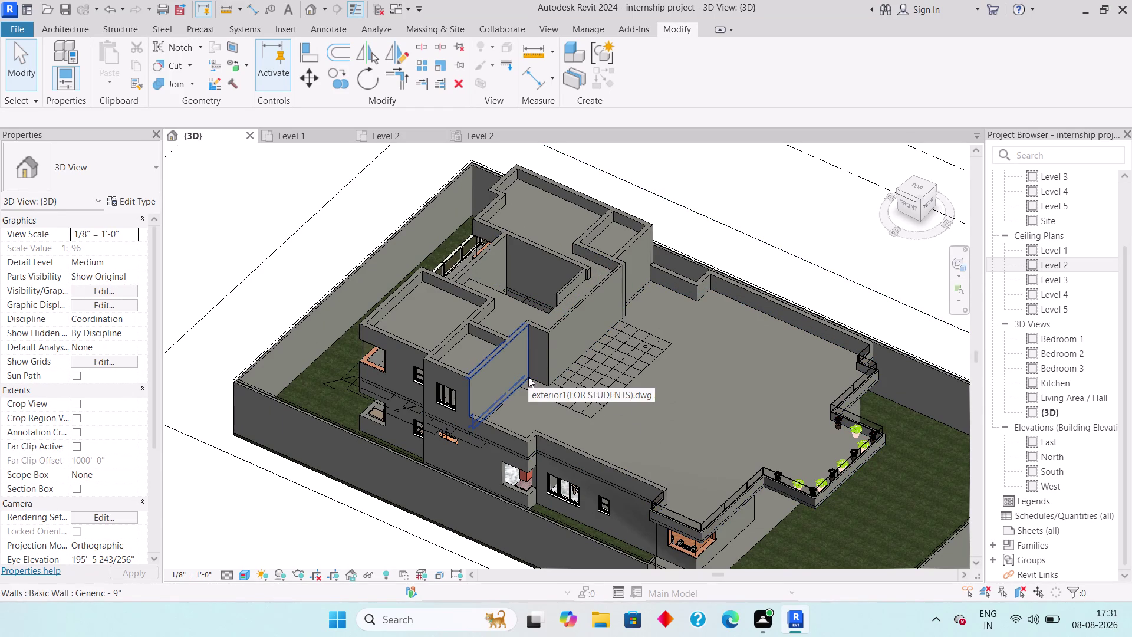
Switch from the 3D view to the Level 2 floor plan and frame the plan.
click(387, 138)
scroll(down, 3)
middle_drag(554, 379, 533, 349)
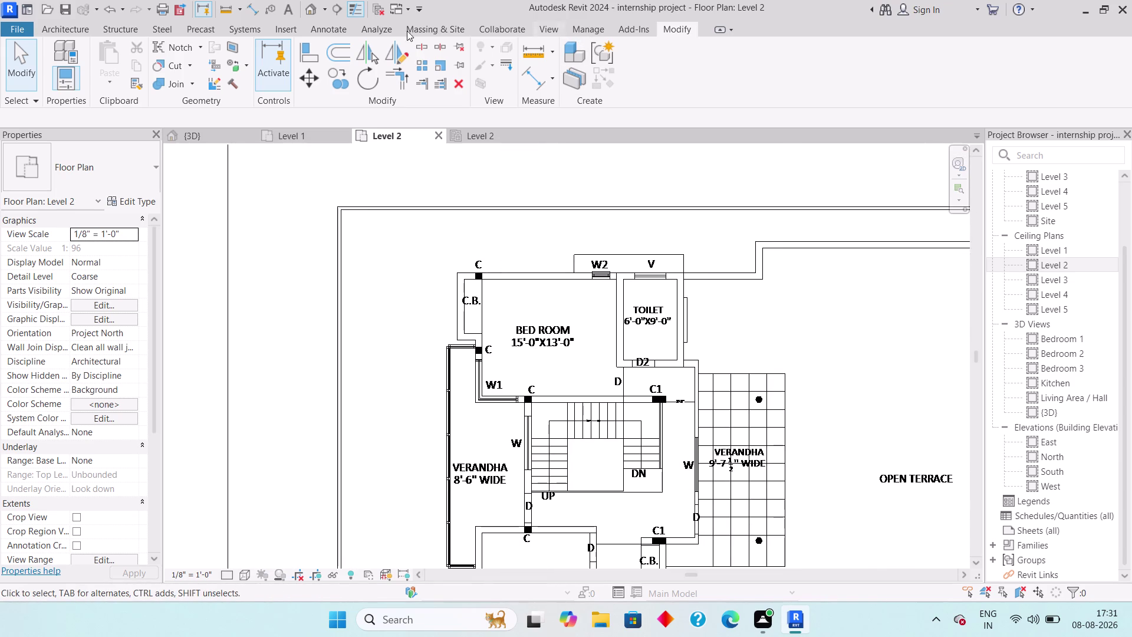
click(54, 26)
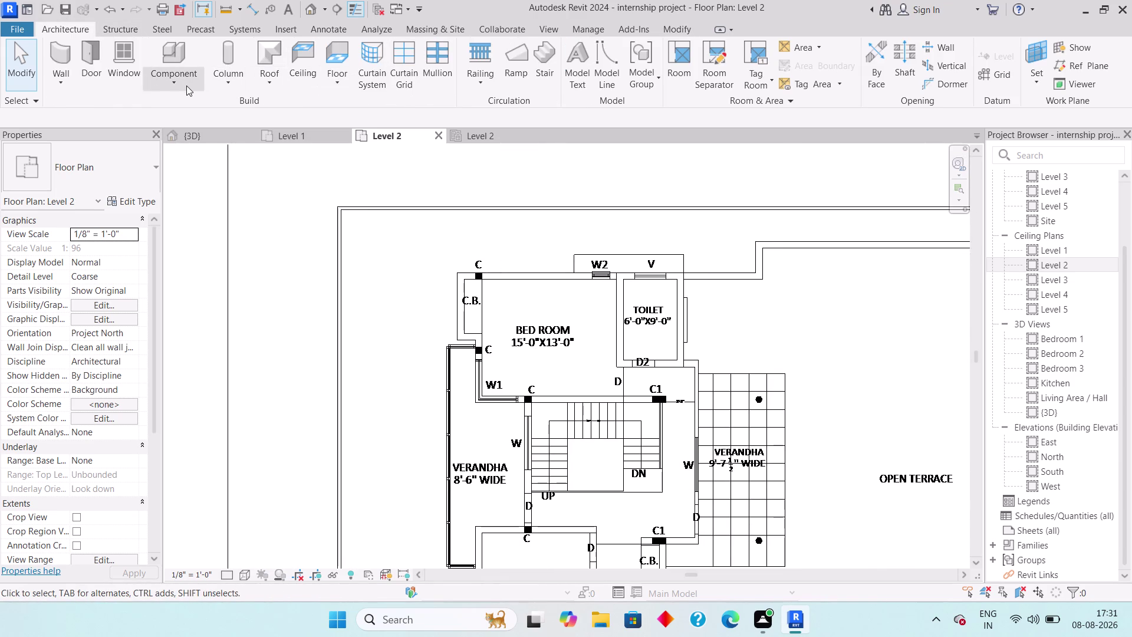
Start placing a vase furniture component on Level 2, then bring up Load Family.
click(186, 86)
click(223, 106)
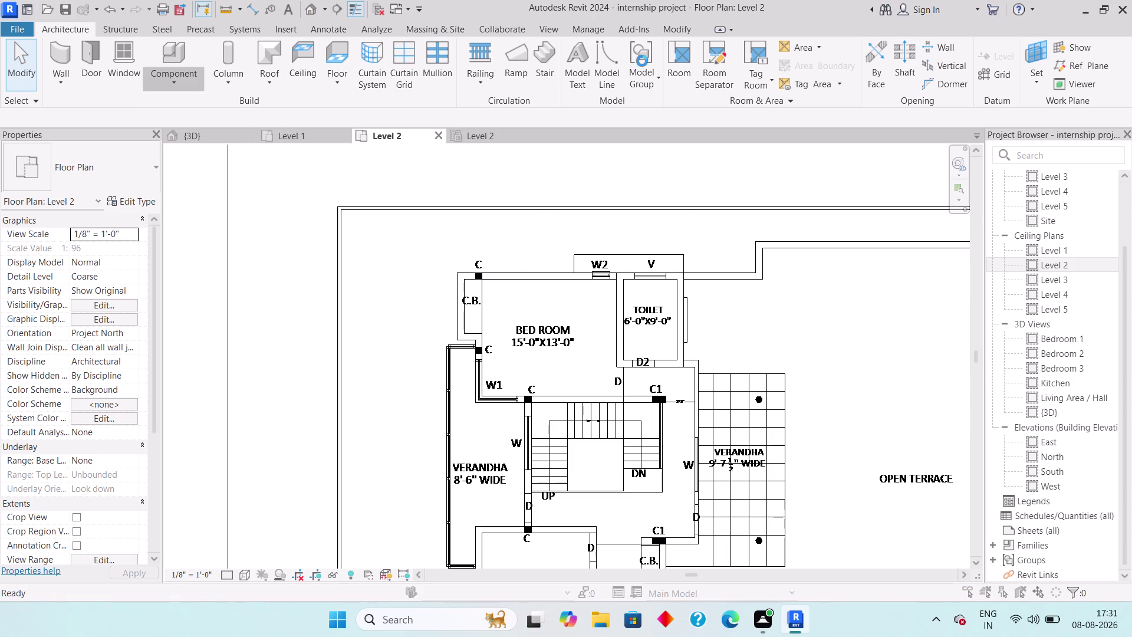
click(517, 275)
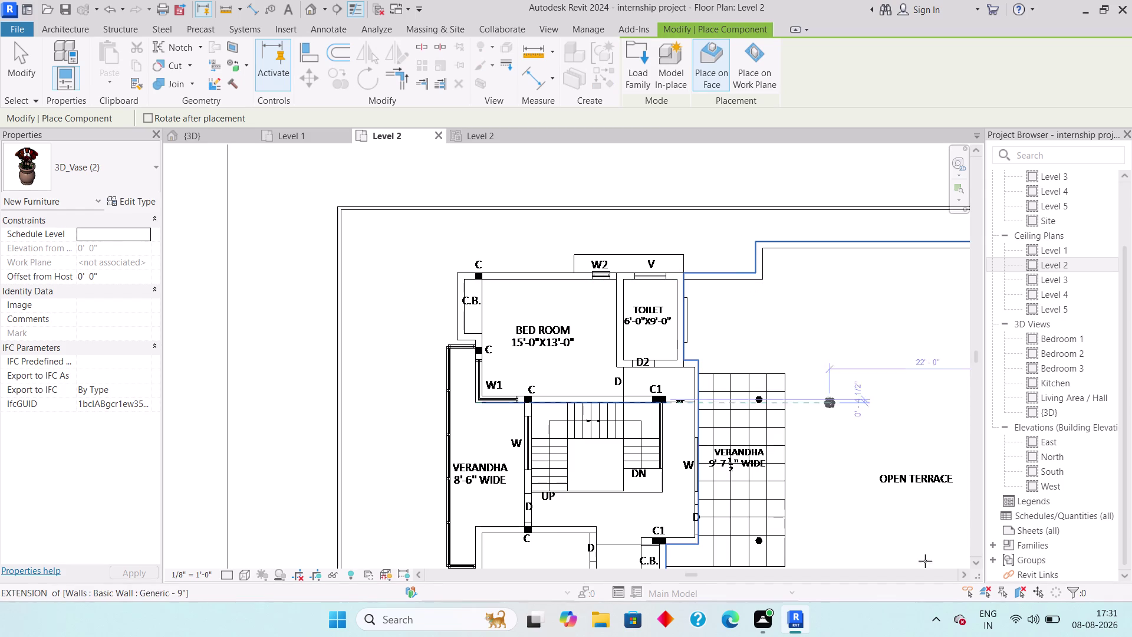
click(1042, 623)
click(1041, 624)
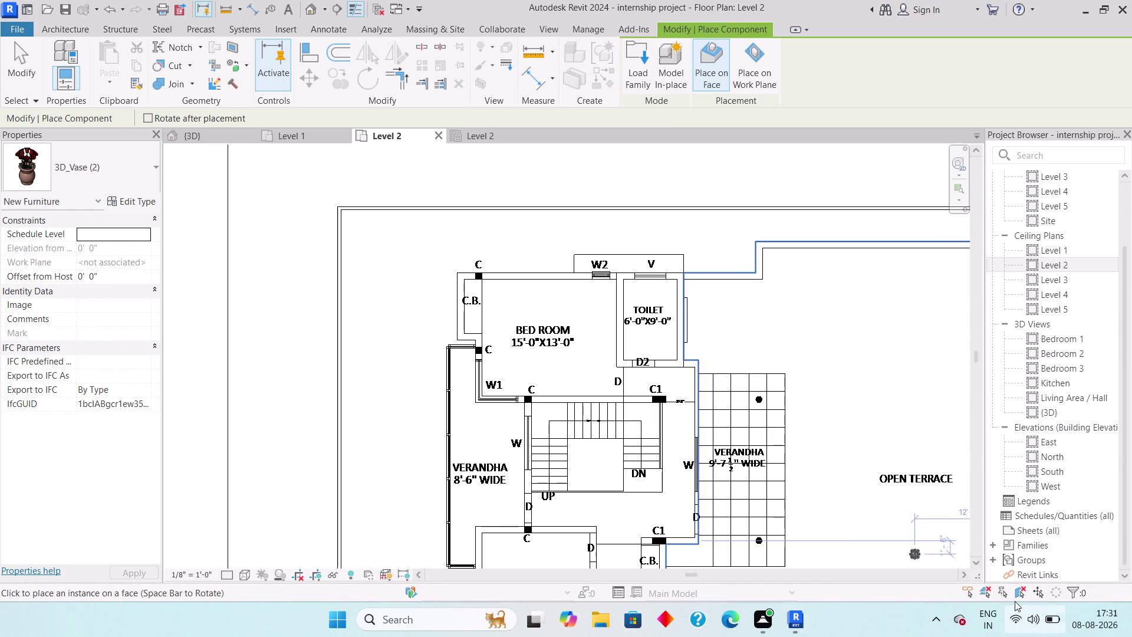
click(643, 77)
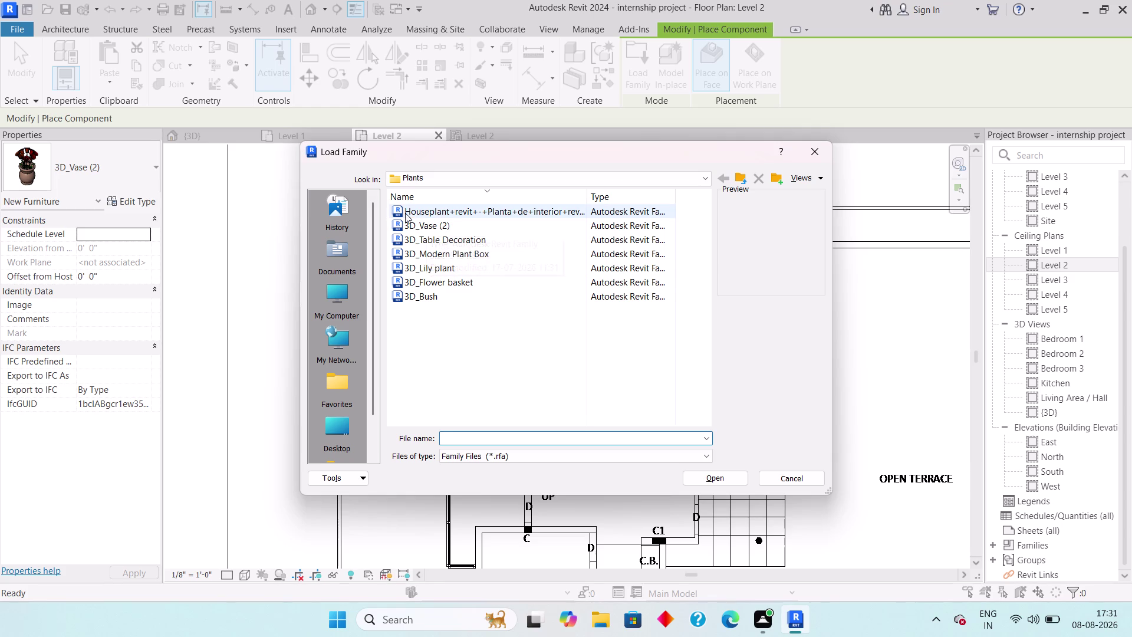
Load Bed11.rfa from the Revit External Equipments Bed folder into the project.
click(744, 181)
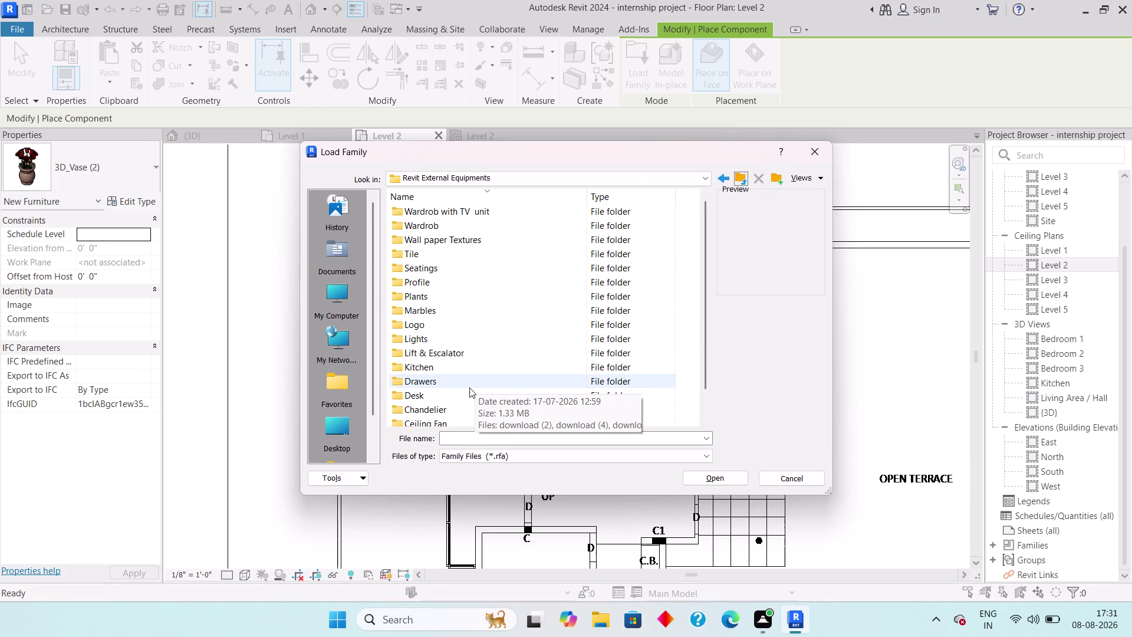
scroll(down, 3)
click(453, 403)
double_click(453, 403)
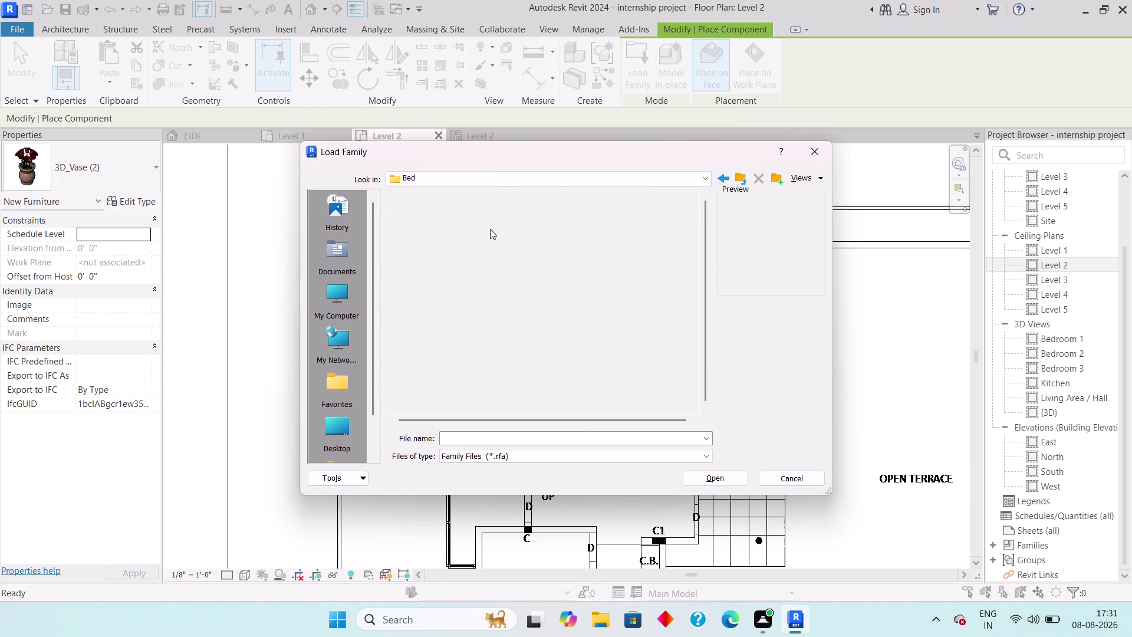
click(485, 221)
click(487, 210)
click(495, 224)
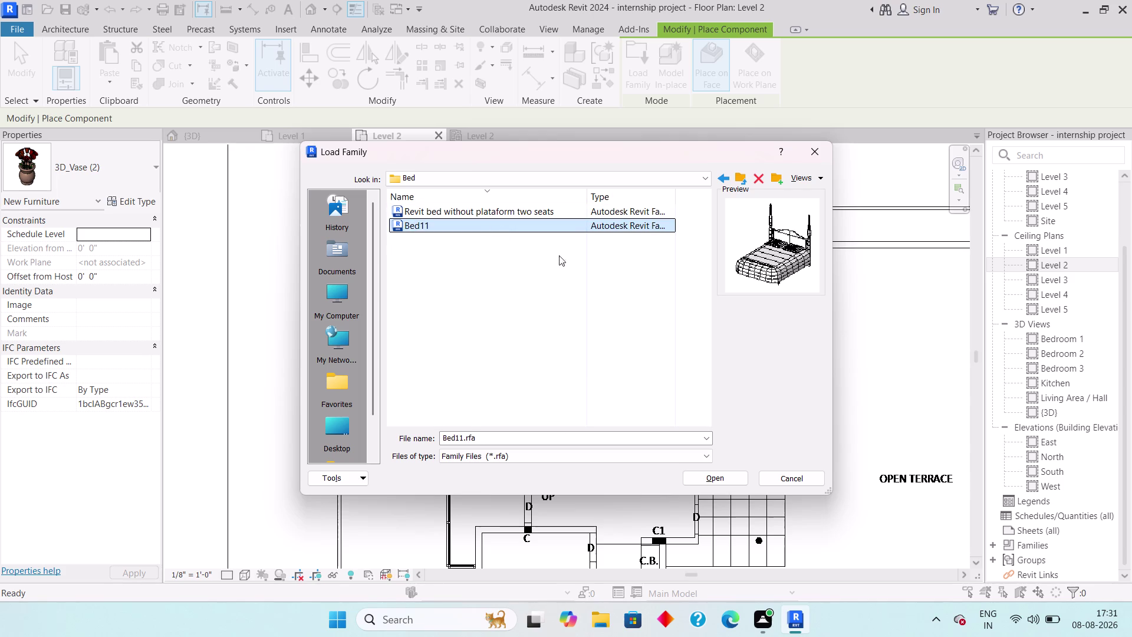
click(712, 473)
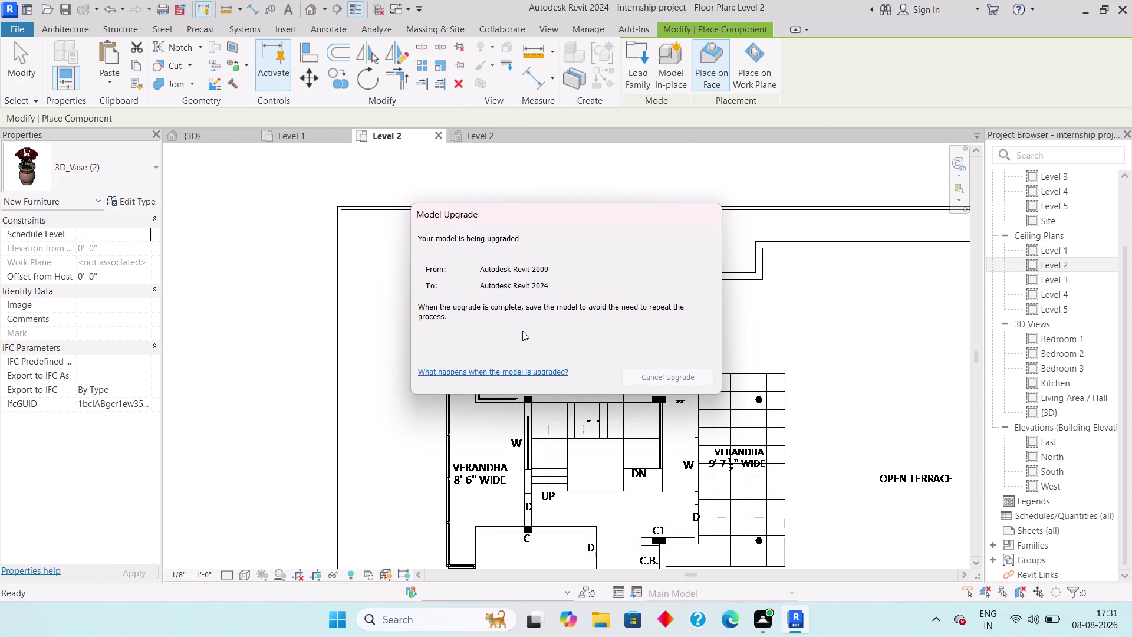
scroll(up, 3)
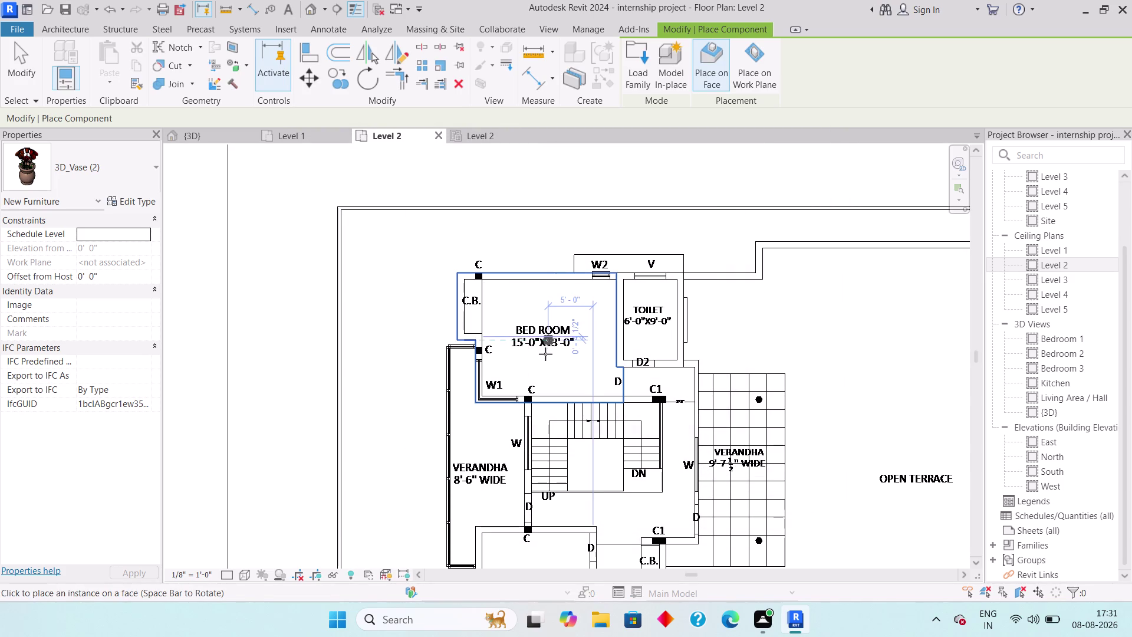
Pick Bed11 from the Properties palette Type Selector list.
scroll(up, 3)
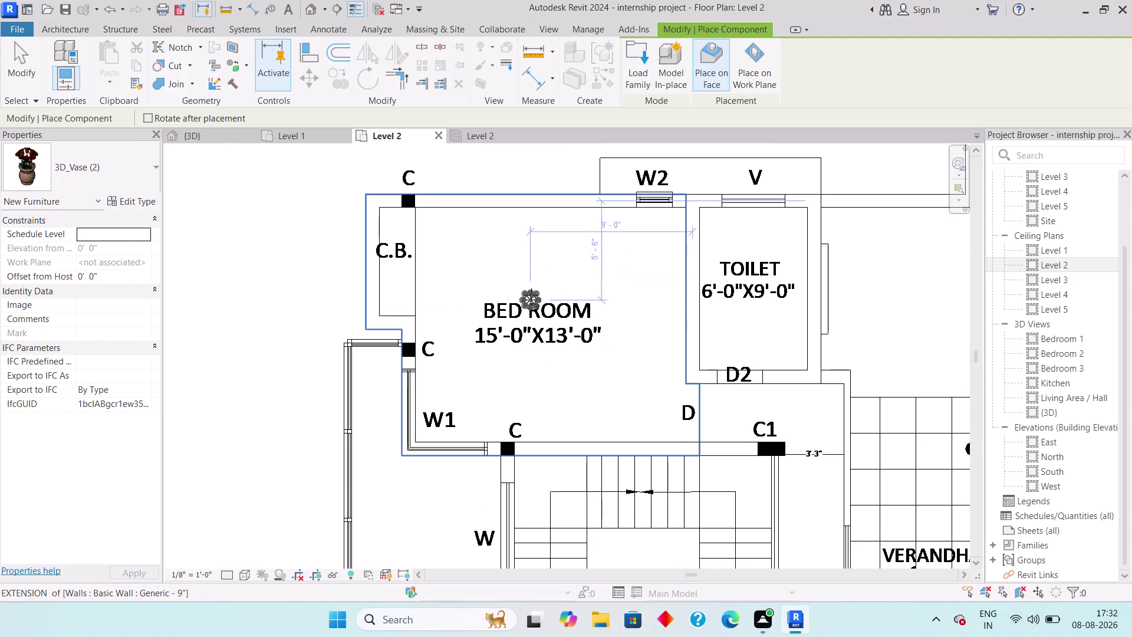
click(128, 168)
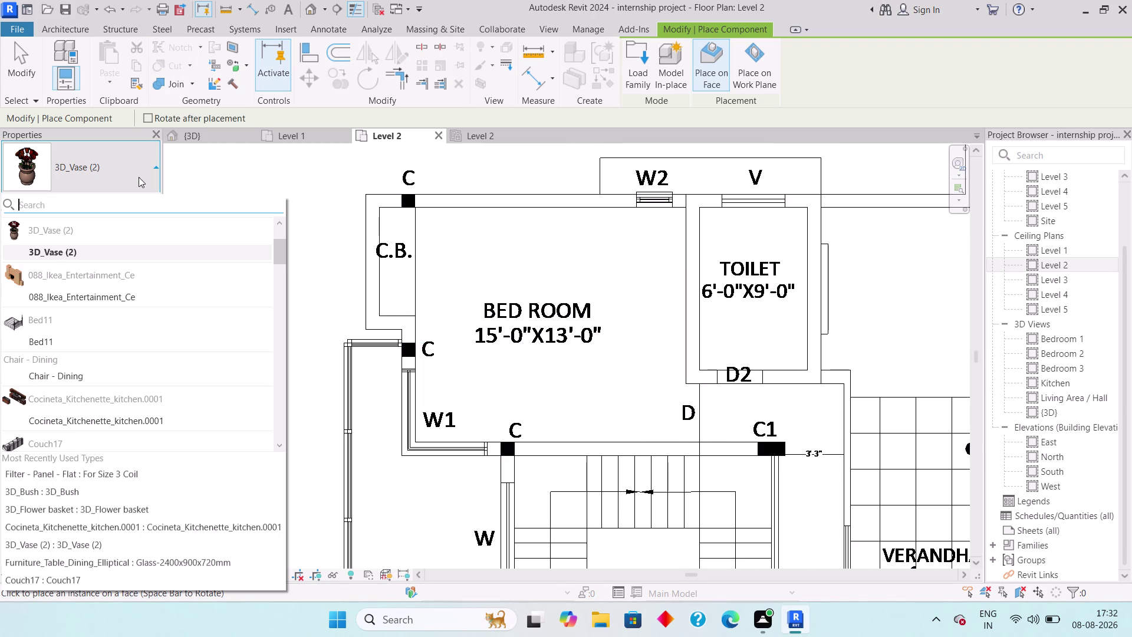
scroll(down, 3)
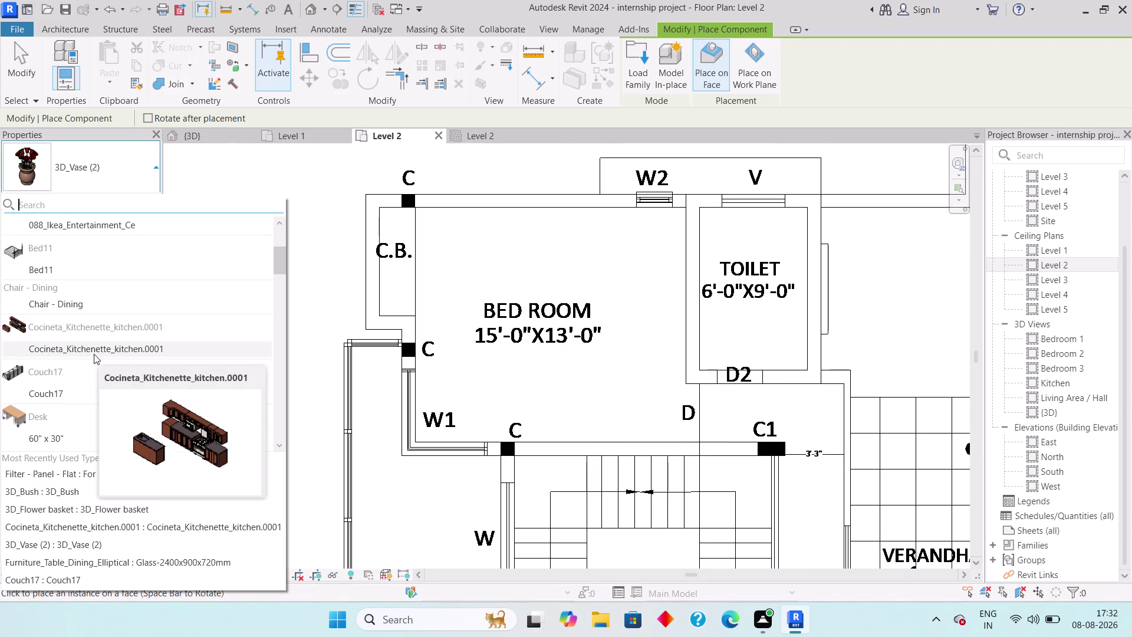
scroll(down, 3)
scroll(down, 3)
scroll(down, 3)
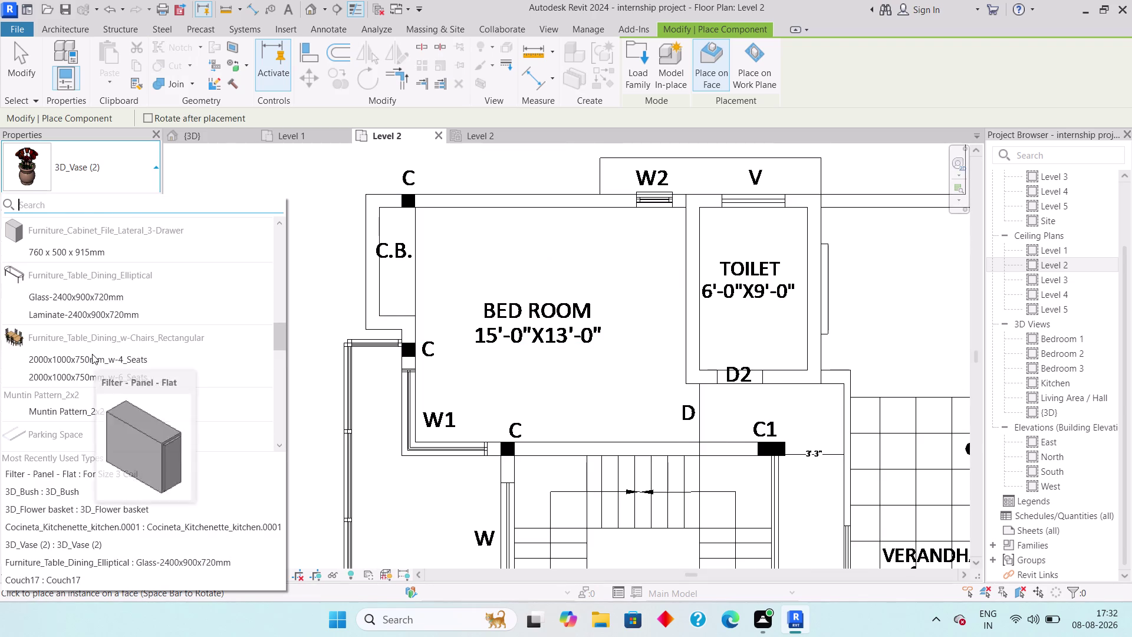
scroll(down, 3)
scroll(down, 3)
scroll(down, 3)
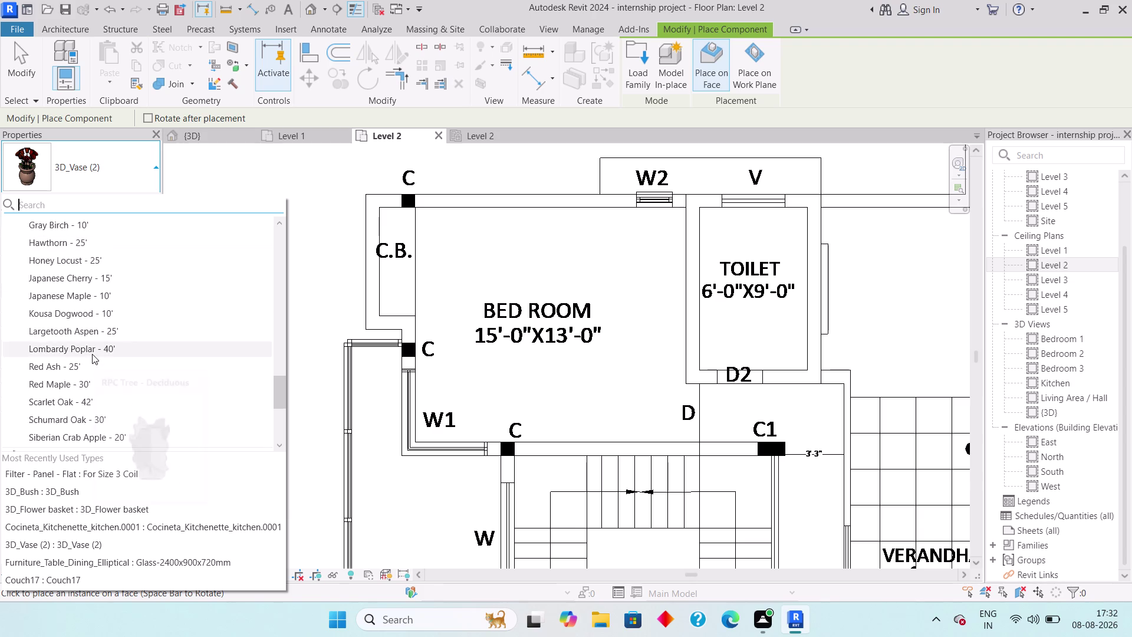
scroll(down, 3)
scroll(down, 3)
scroll(down, 3)
scroll(up, 3)
scroll(up, 3)
scroll(up, 3)
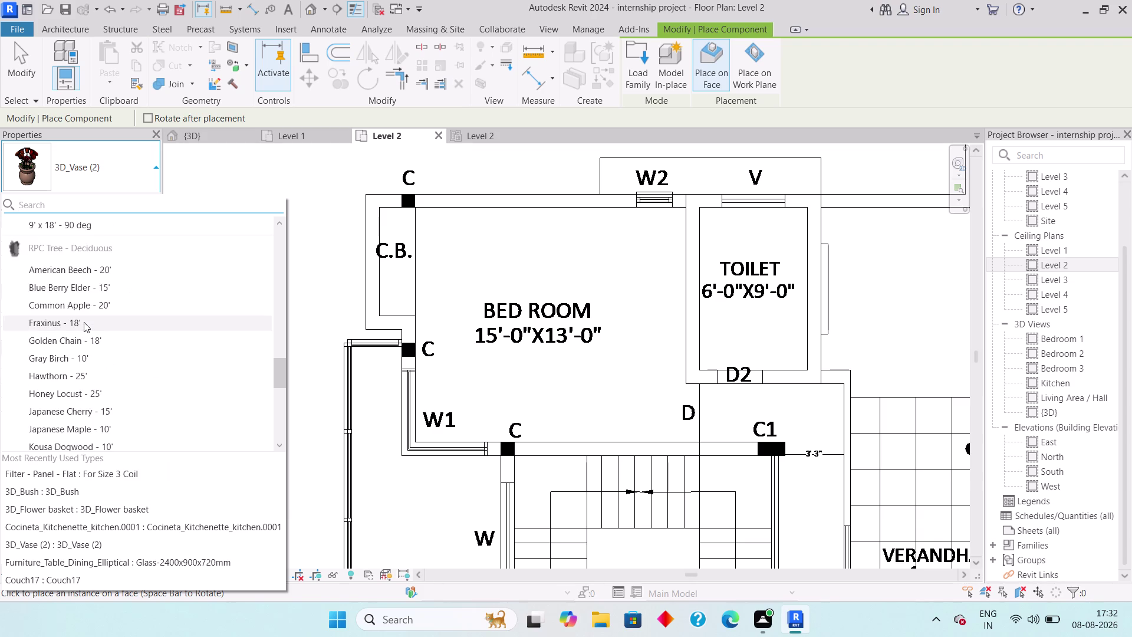
scroll(up, 3)
scroll(up, 3)
scroll(up, 3)
scroll(up, 3)
scroll(down, 3)
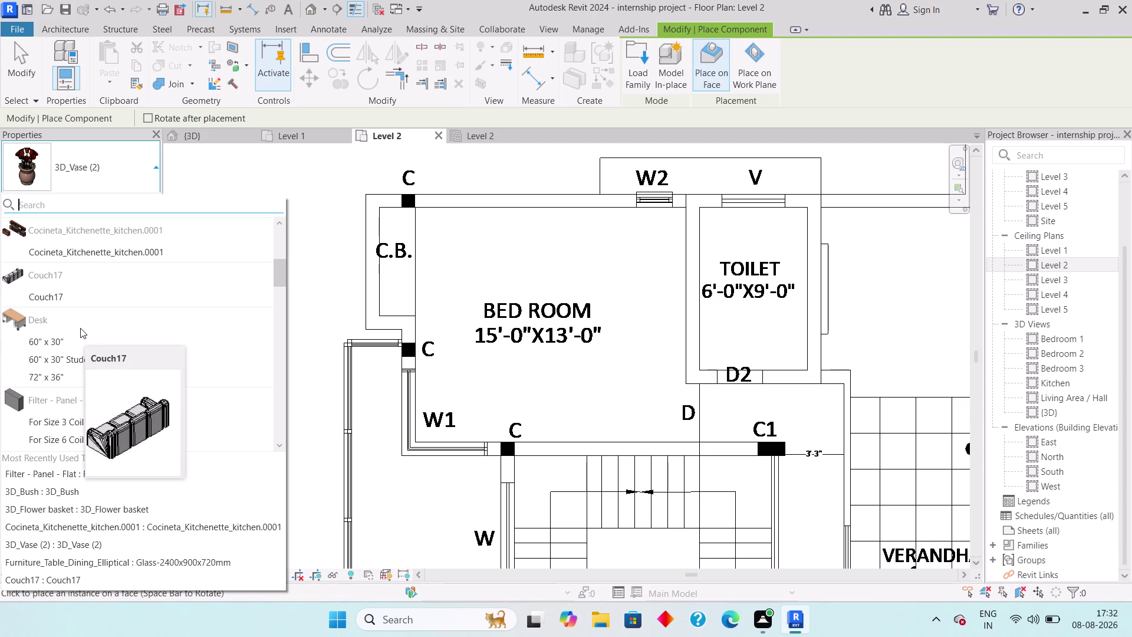
scroll(up, 3)
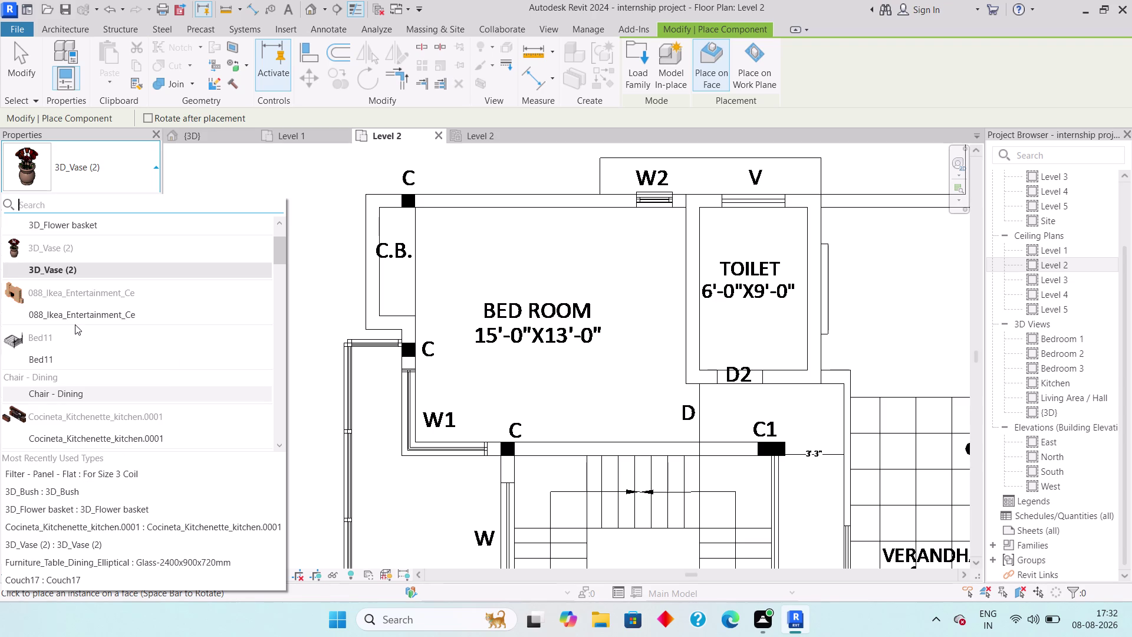
click(46, 356)
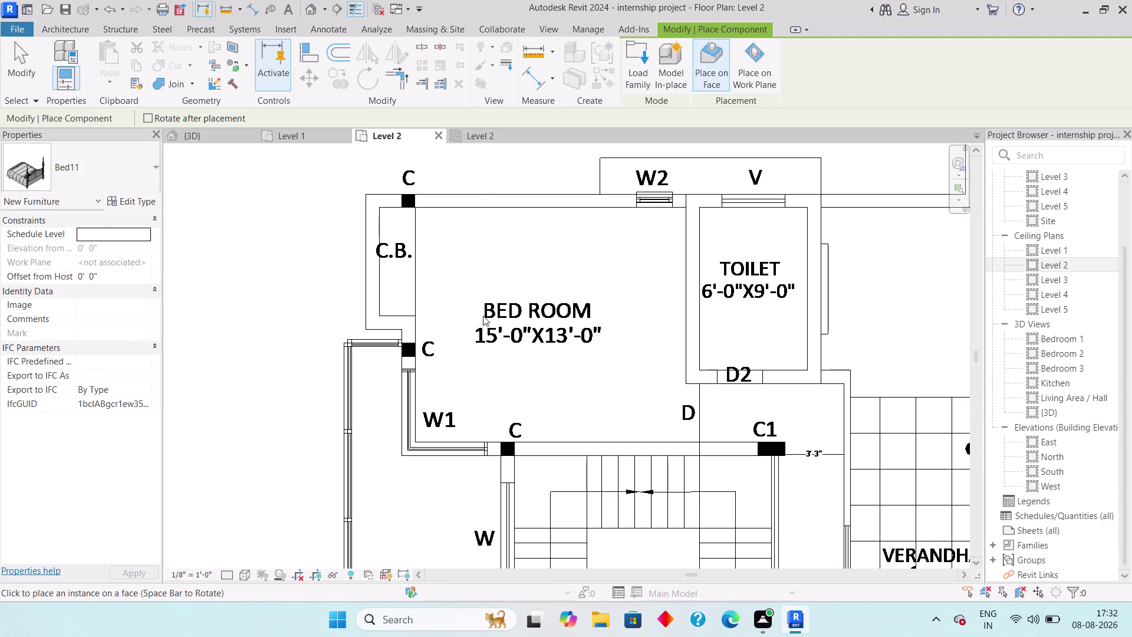
Rotate the Bed11 preview and place it against the BED ROOM's top wall.
key(space)
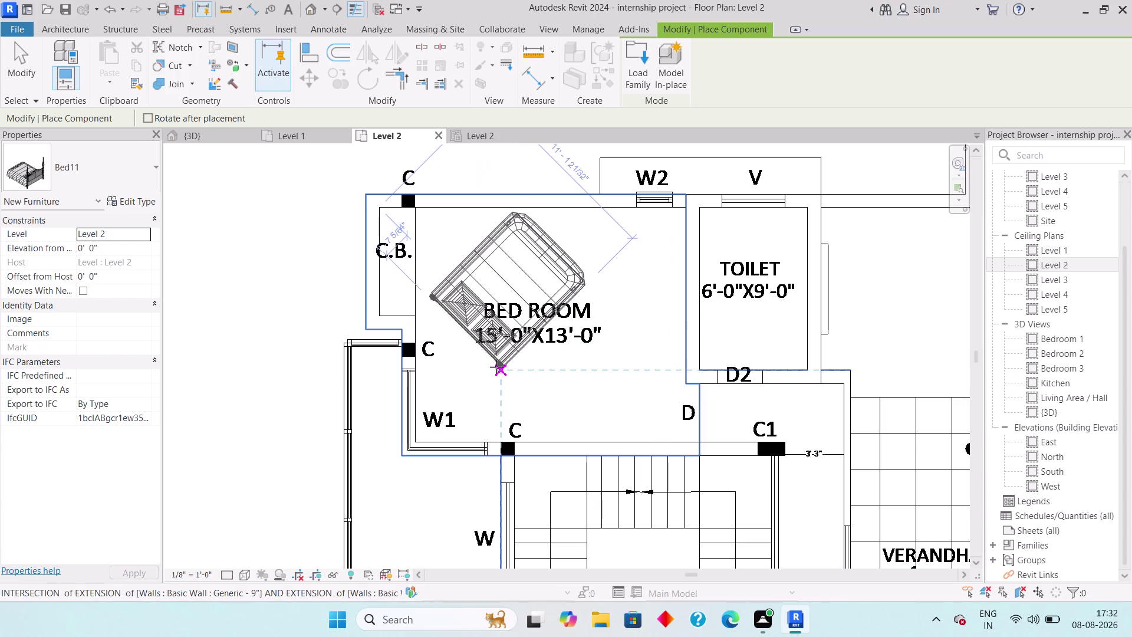
key(space)
key(space)
key(space)
key(space)
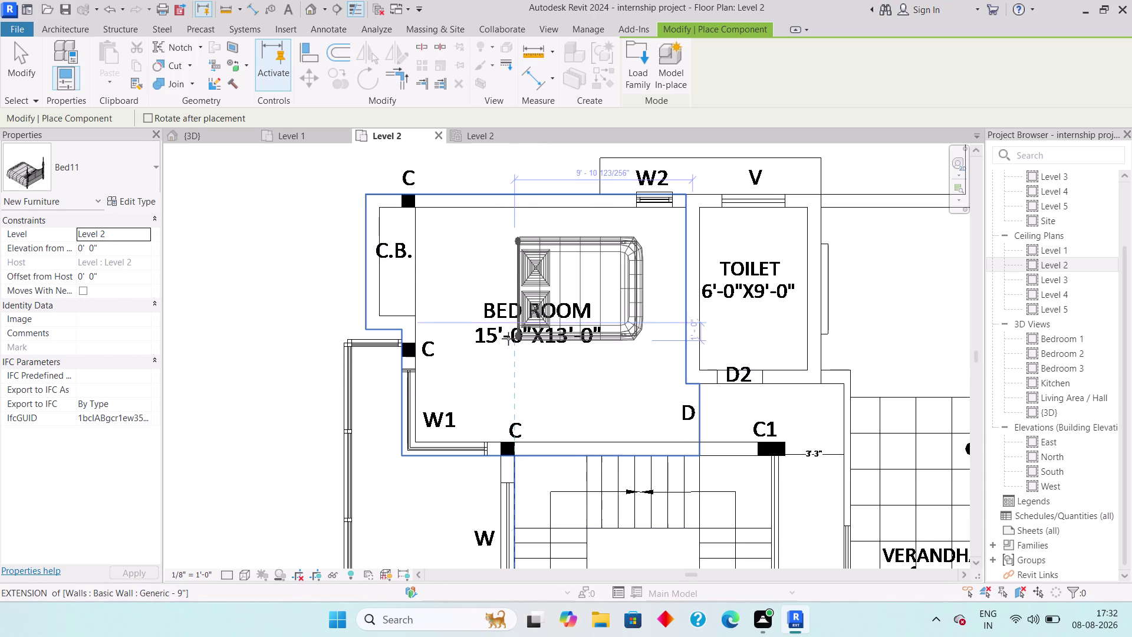
key(space)
key(space)
key(space)
key(space)
key(space)
key(space)
key(space)
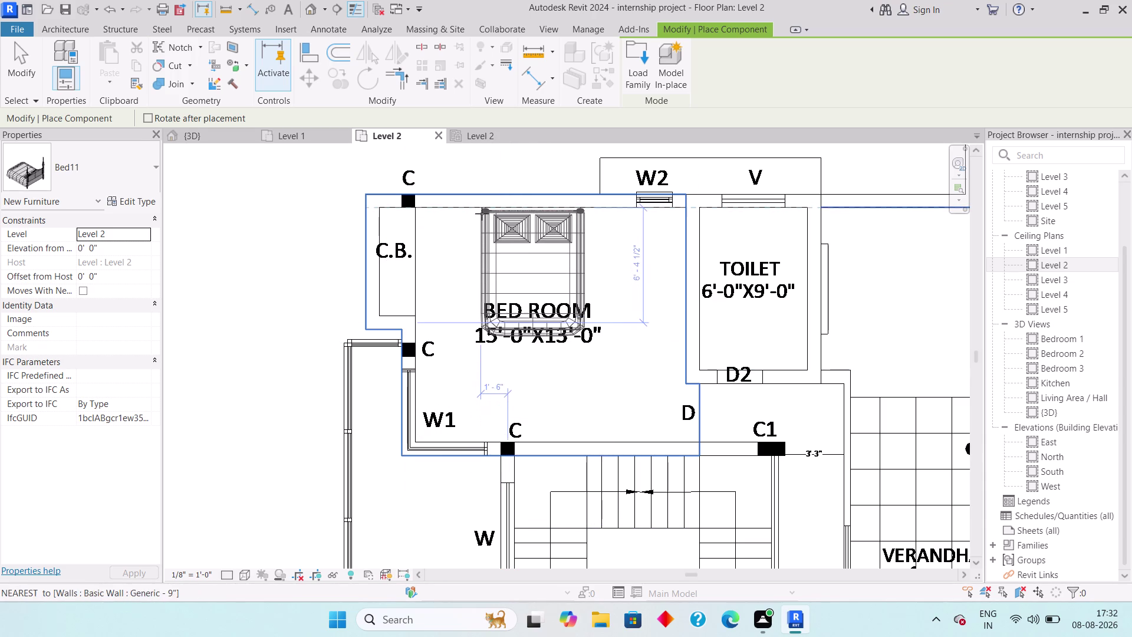
click(483, 213)
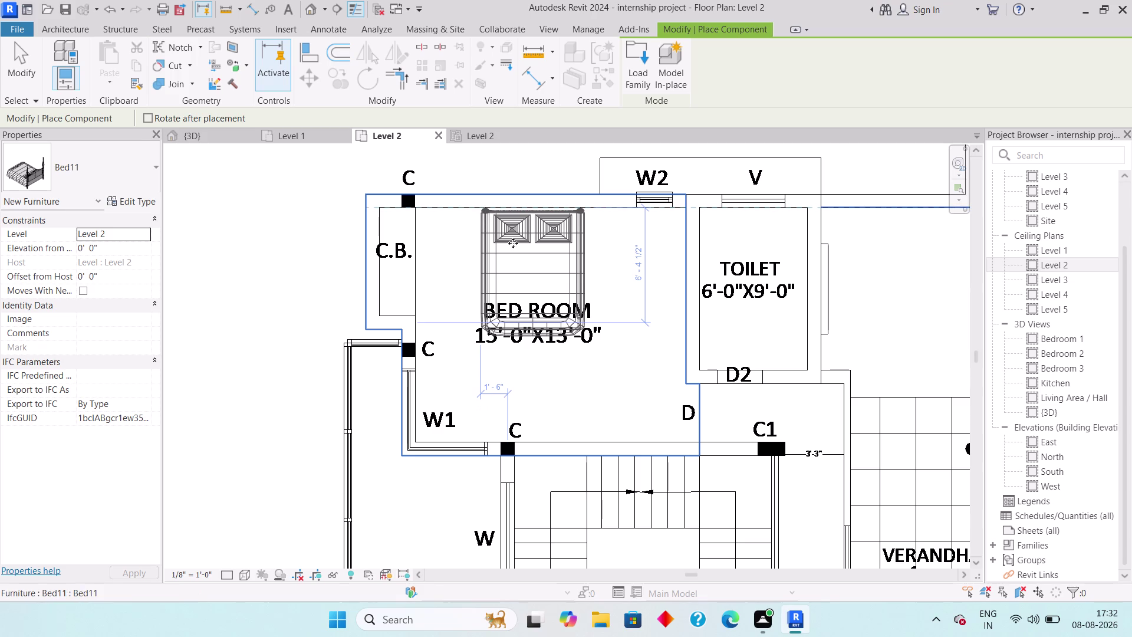
Place a second bed in the 12'-0"X15'-0" bedroom, then reopen the furniture type list.
middle_drag(613, 329, 355, 278)
scroll(down, 3)
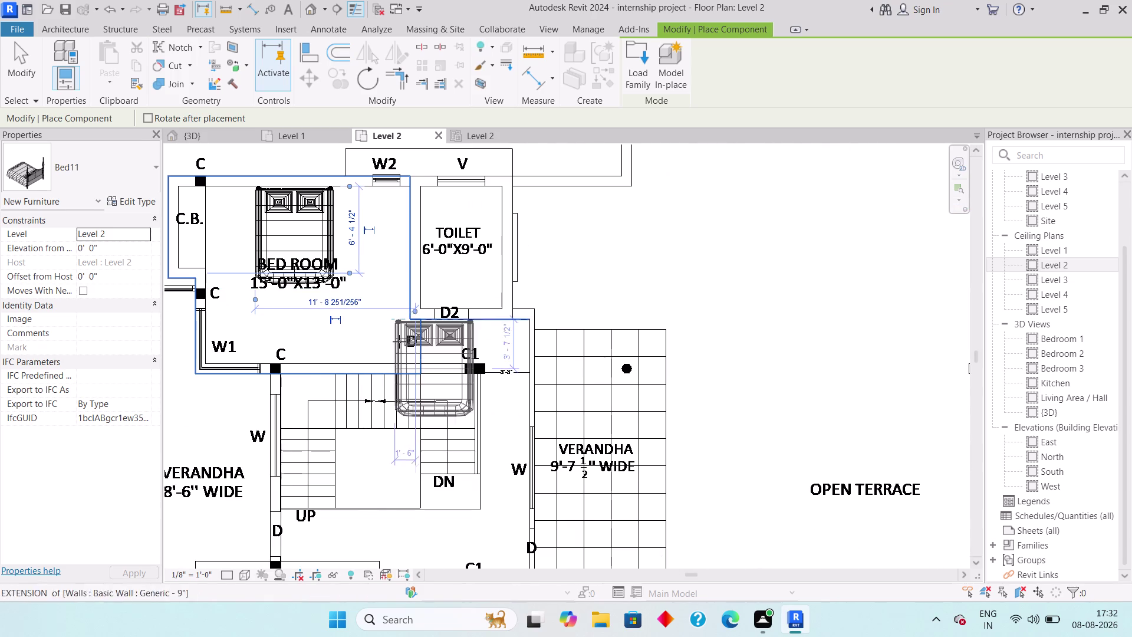
middle_drag(387, 378, 387, 209)
scroll(down, 3)
scroll(down, 3)
middle_drag(374, 403, 382, 311)
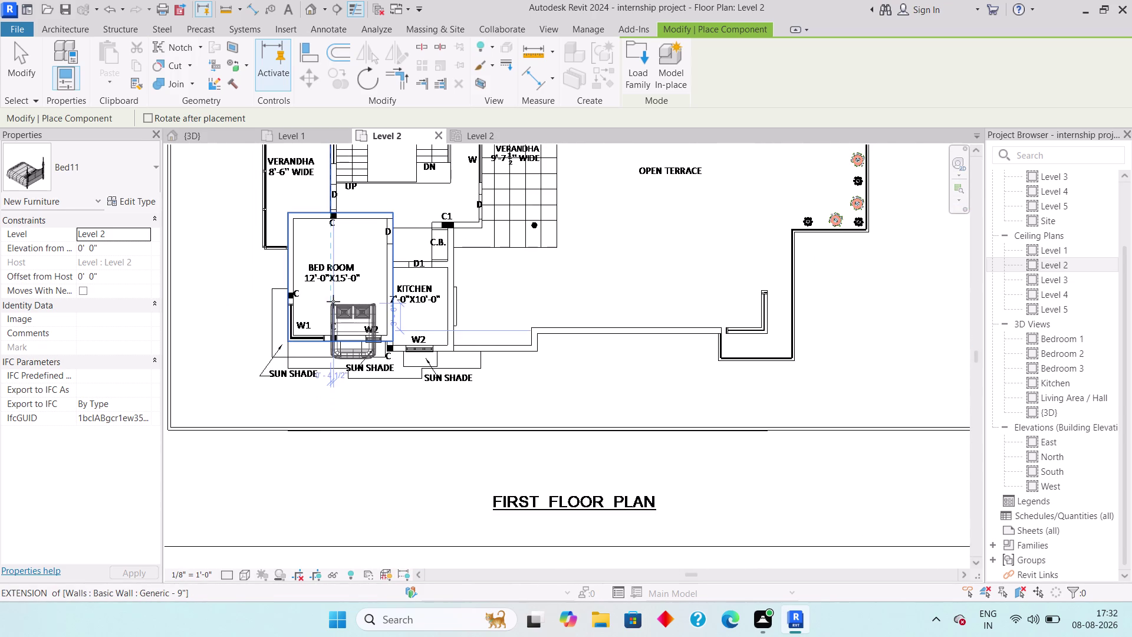
key(space)
key(space)
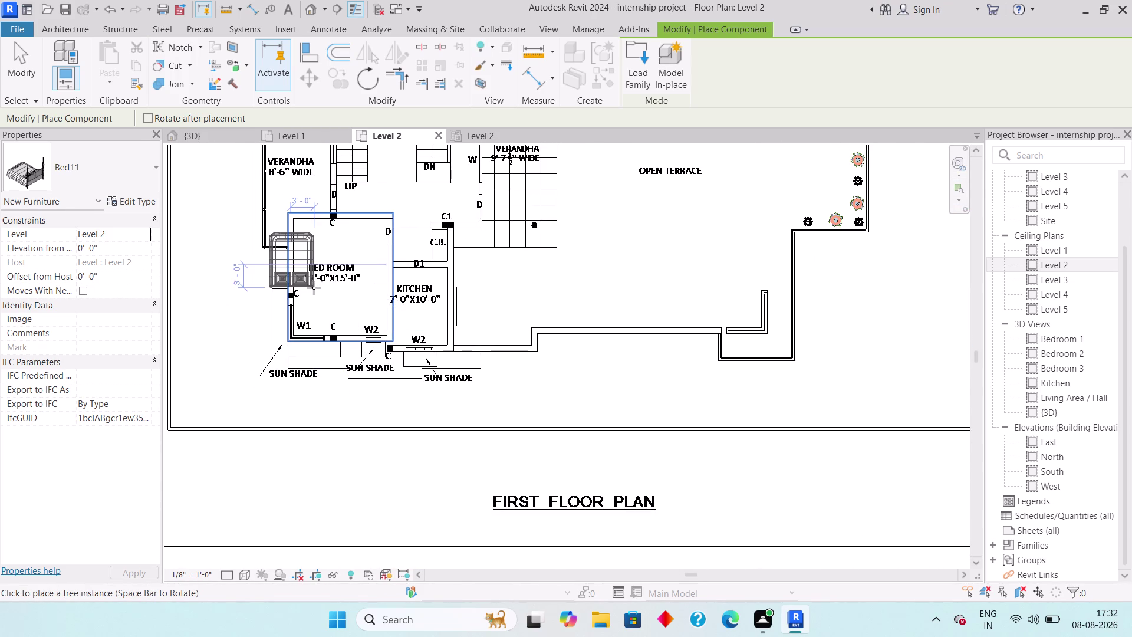
scroll(up, 3)
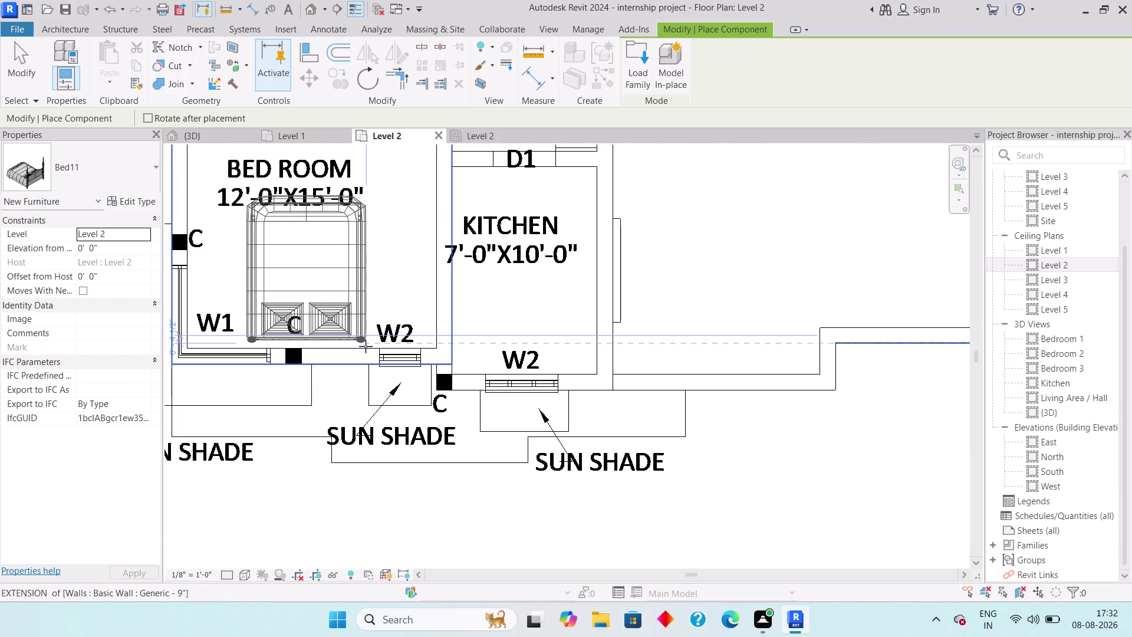
click(368, 344)
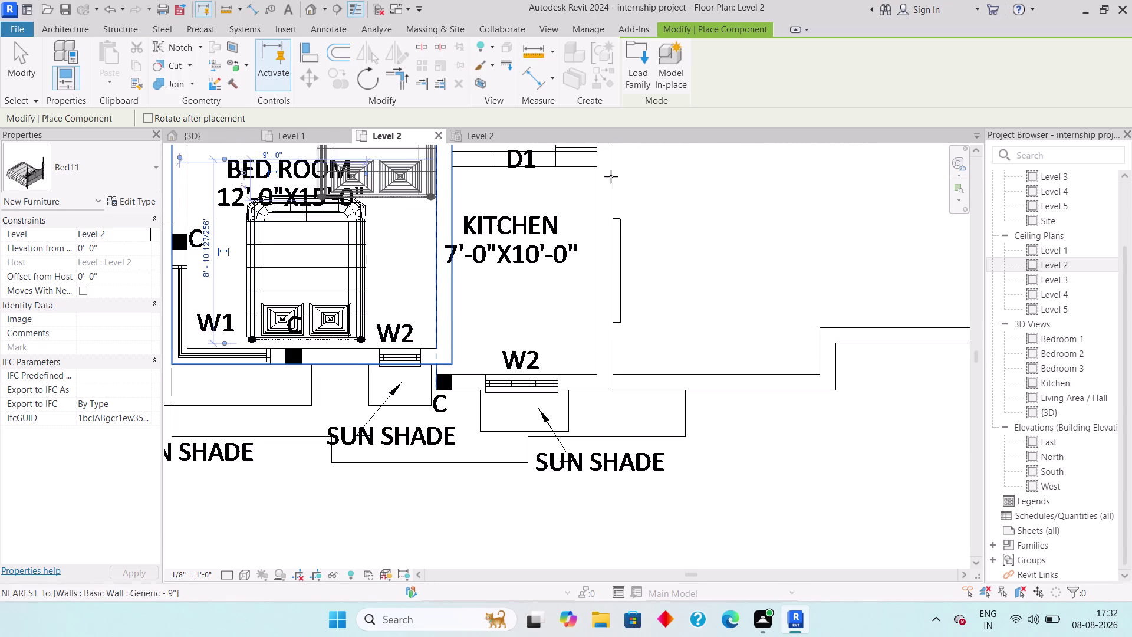
key(Escape)
click(136, 170)
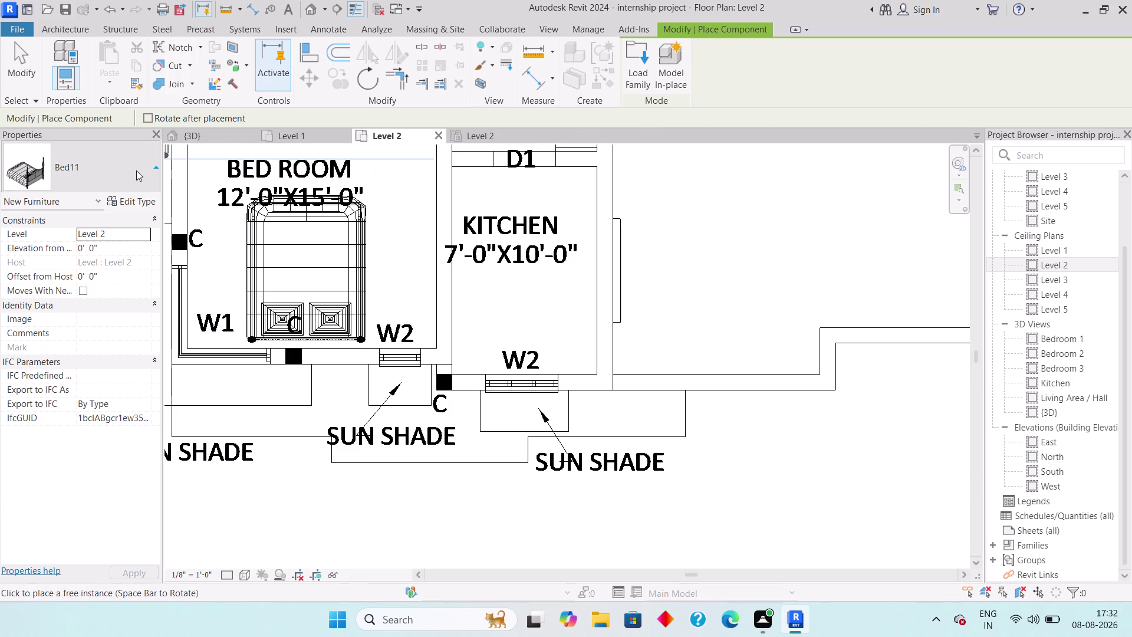
scroll(up, 3)
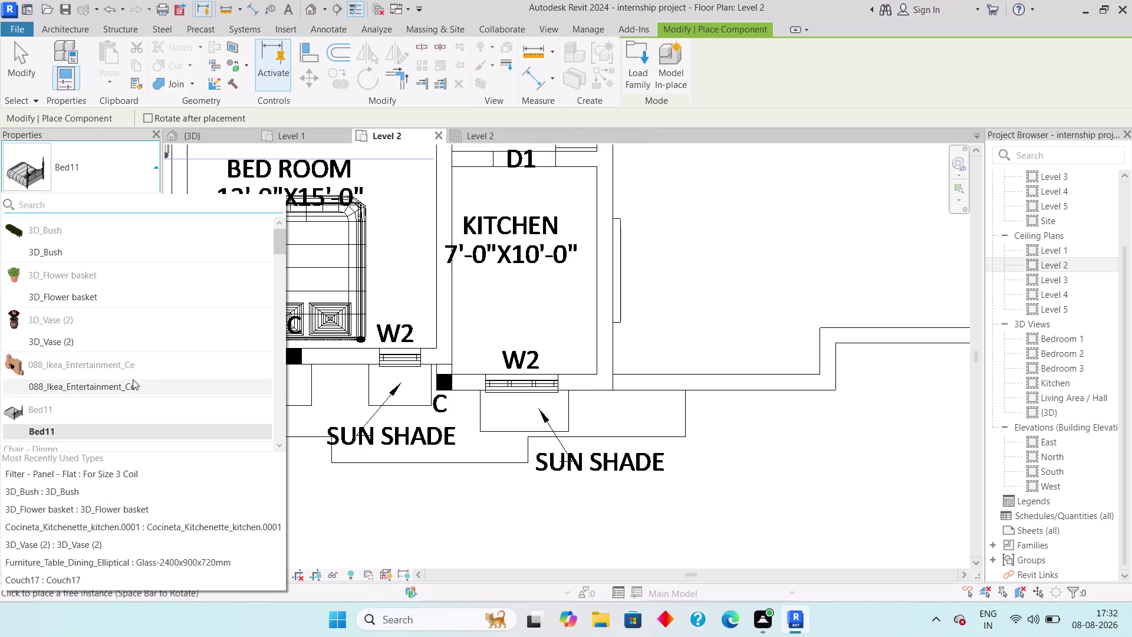
Choose Furniture_Cabinet_File_Lateral_3-Drawer 760x500x915mm in the Type Selector.
scroll(up, 3)
scroll(down, 3)
scroll(down, 3)
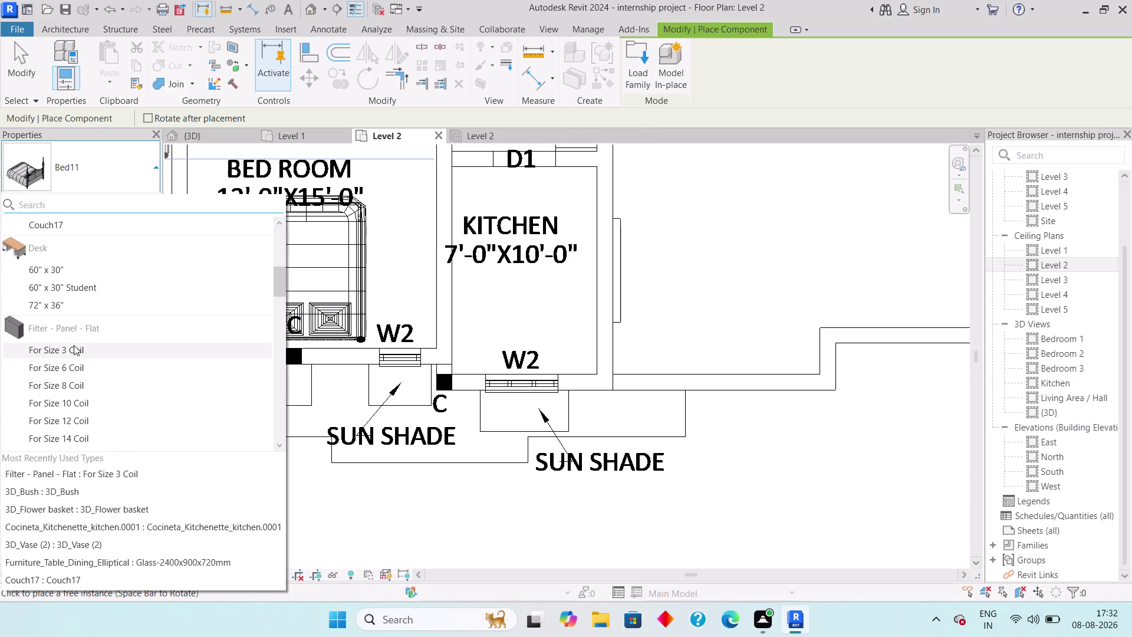
scroll(down, 3)
scroll(down, 3)
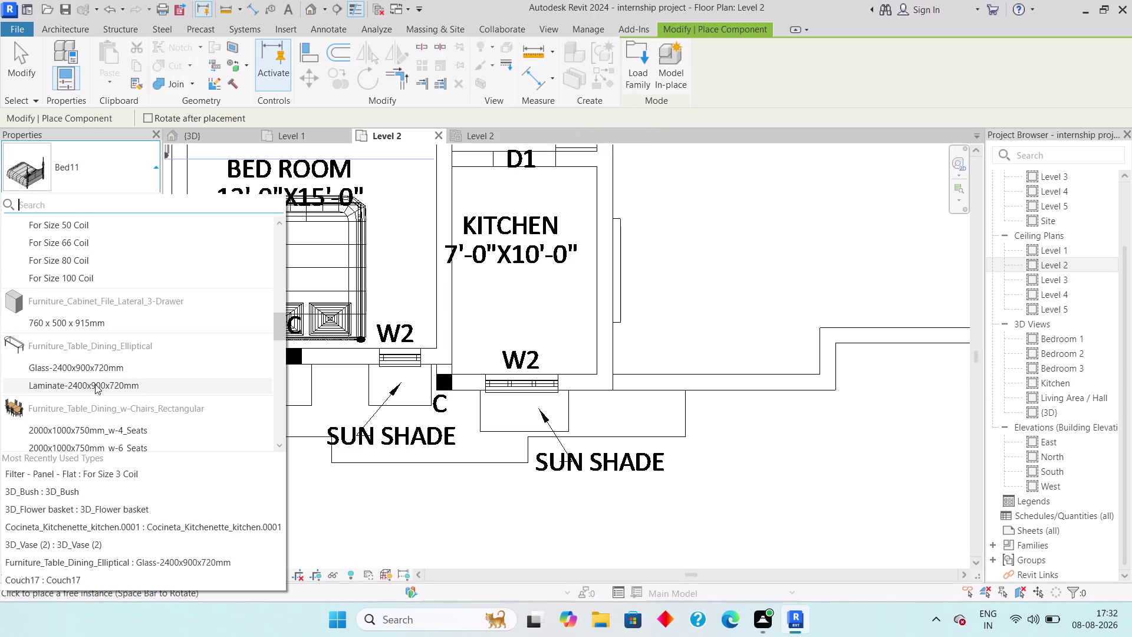
click(89, 323)
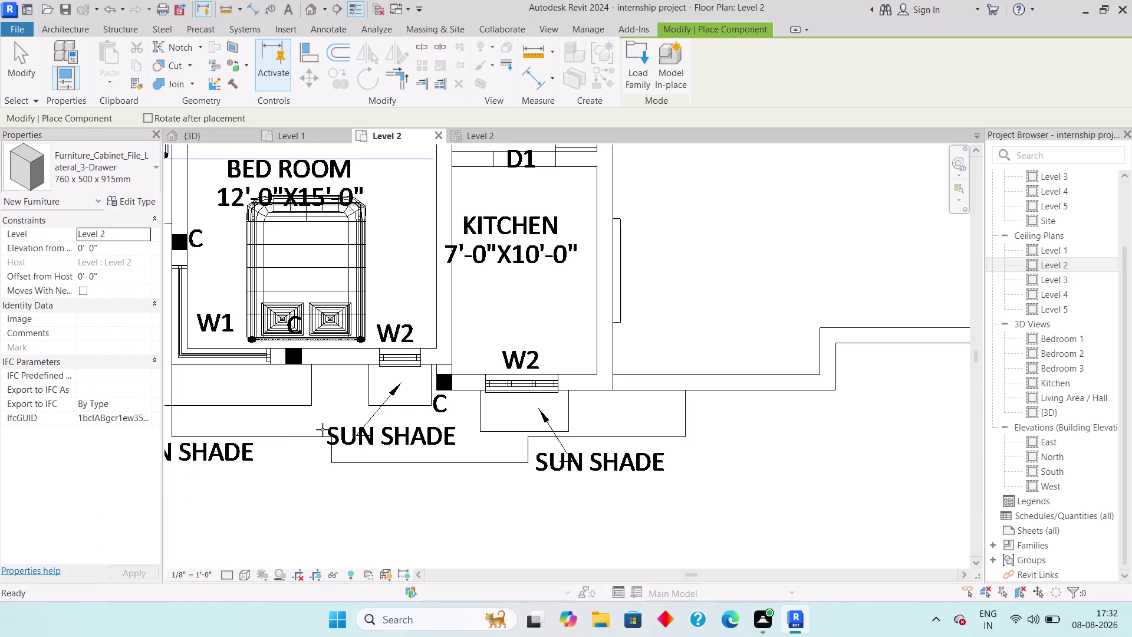
click(403, 321)
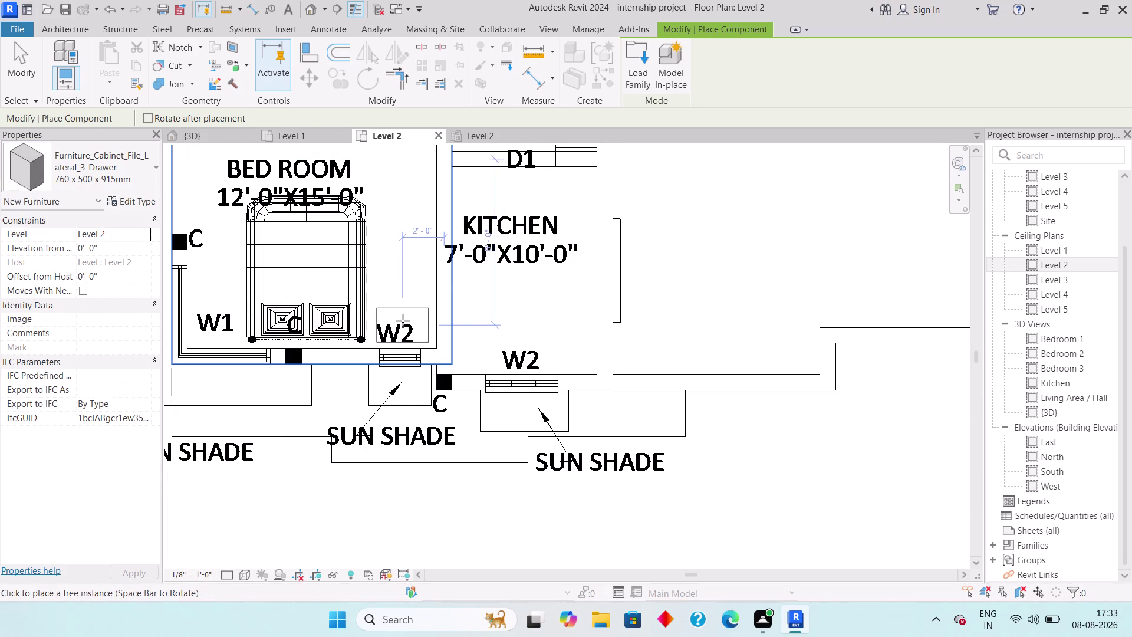
click(206, 321)
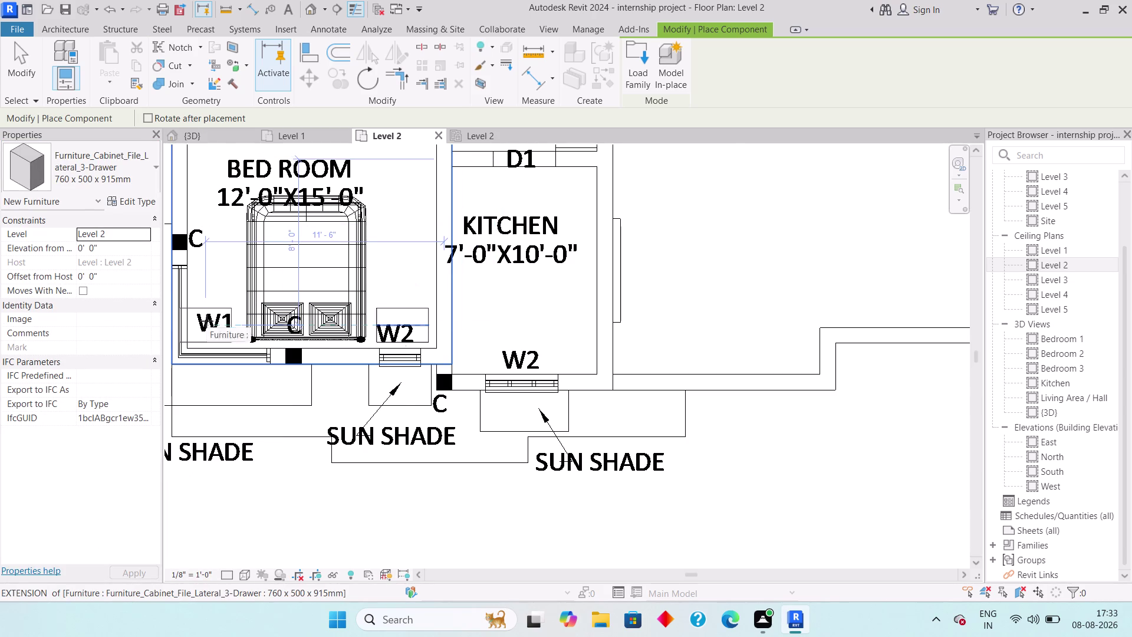
Place the lateral file cabinets on either side of the bed in the upper bedroom.
middle_drag(240, 274, 252, 531)
scroll(down, 3)
scroll(down, 3)
middle_drag(298, 298, 358, 493)
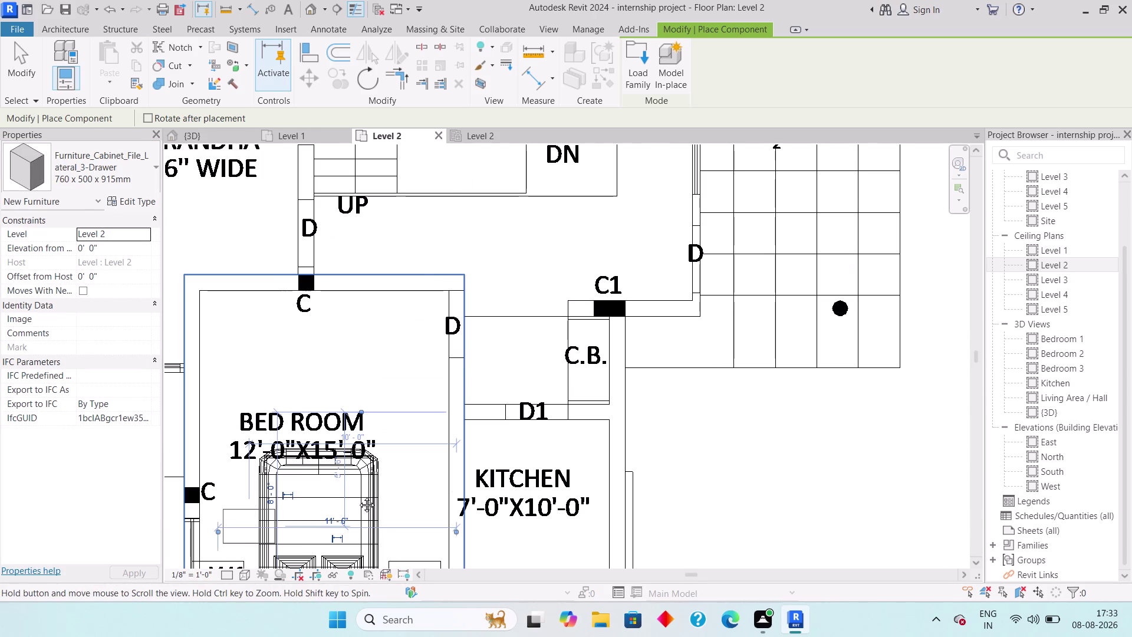
middle_drag(358, 493, 362, 545)
scroll(down, 3)
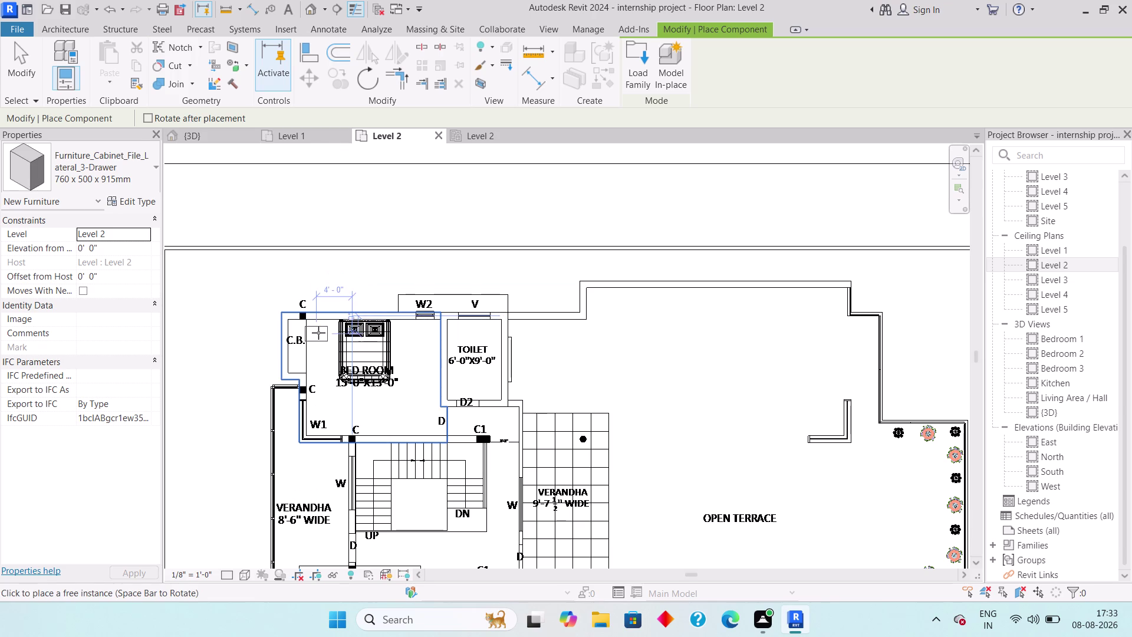
click(318, 332)
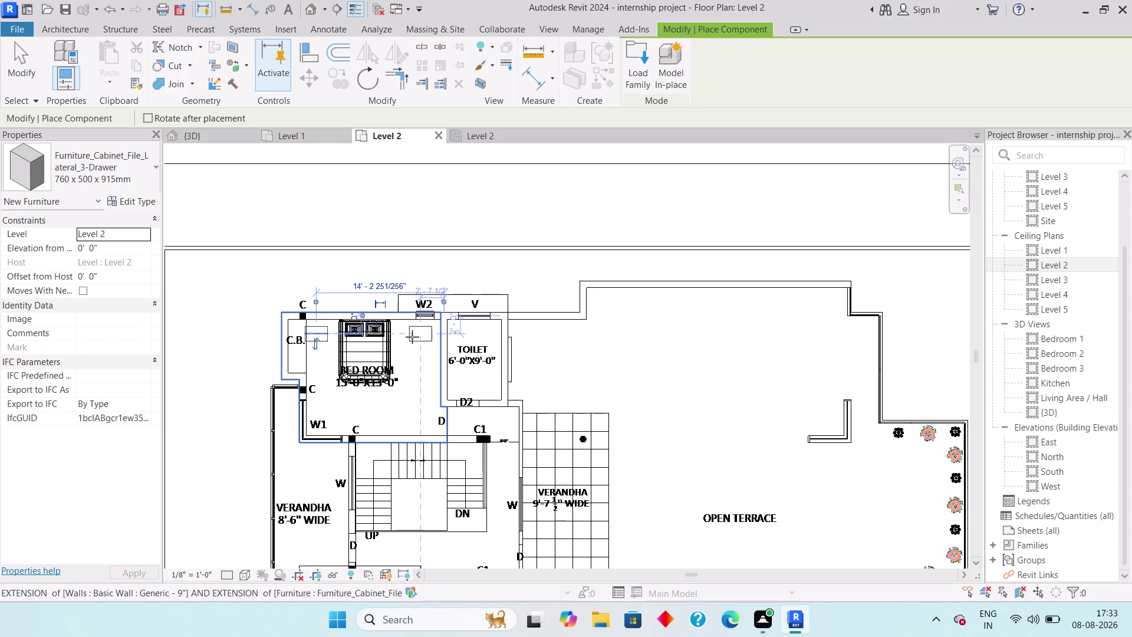
click(409, 337)
Finish furniture placement and start the Architecture Window tool.
scroll(down, 3)
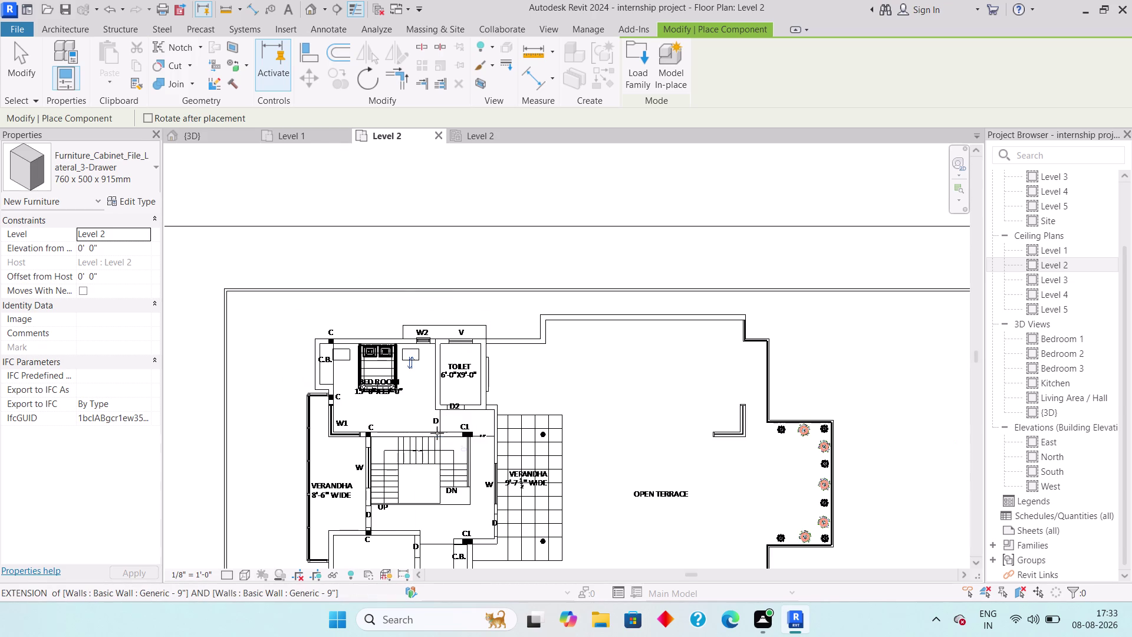
middle_drag(437, 427, 349, 328)
middle_drag(358, 490, 346, 465)
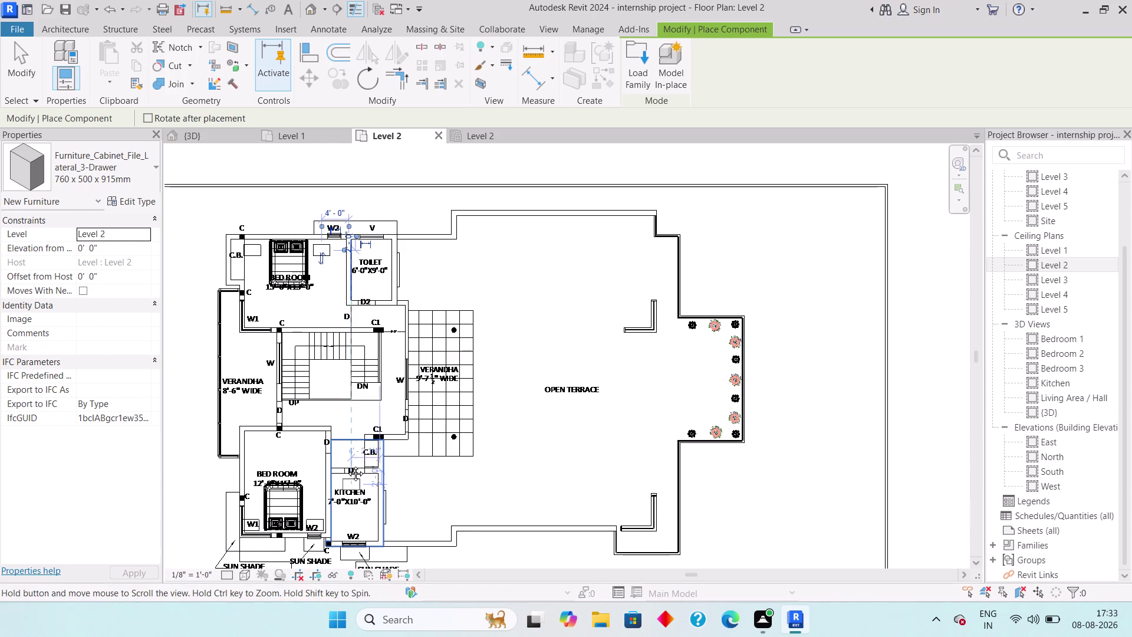
middle_drag(346, 465, 346, 465)
key(Escape)
key(Escape)
key(Escape)
key(Escape)
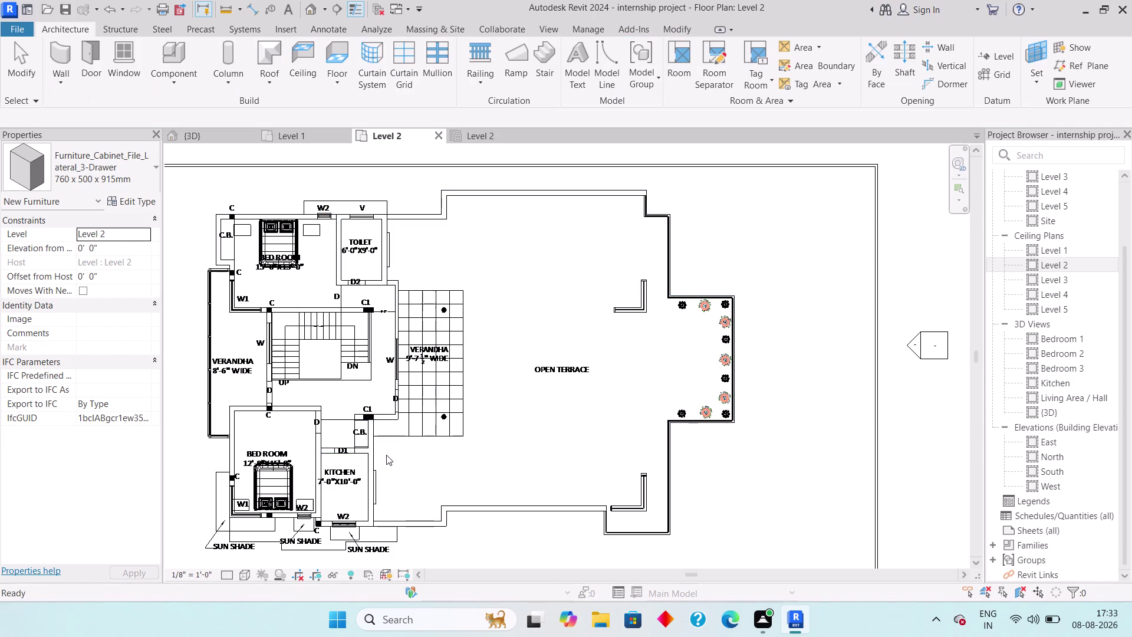
scroll(up, 3)
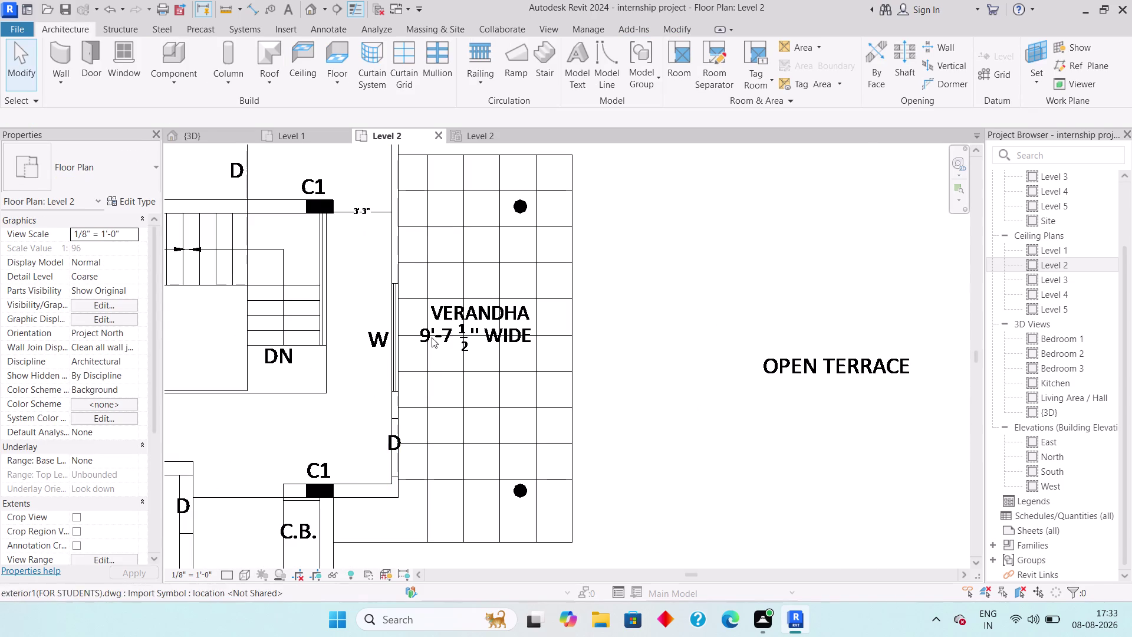
click(120, 74)
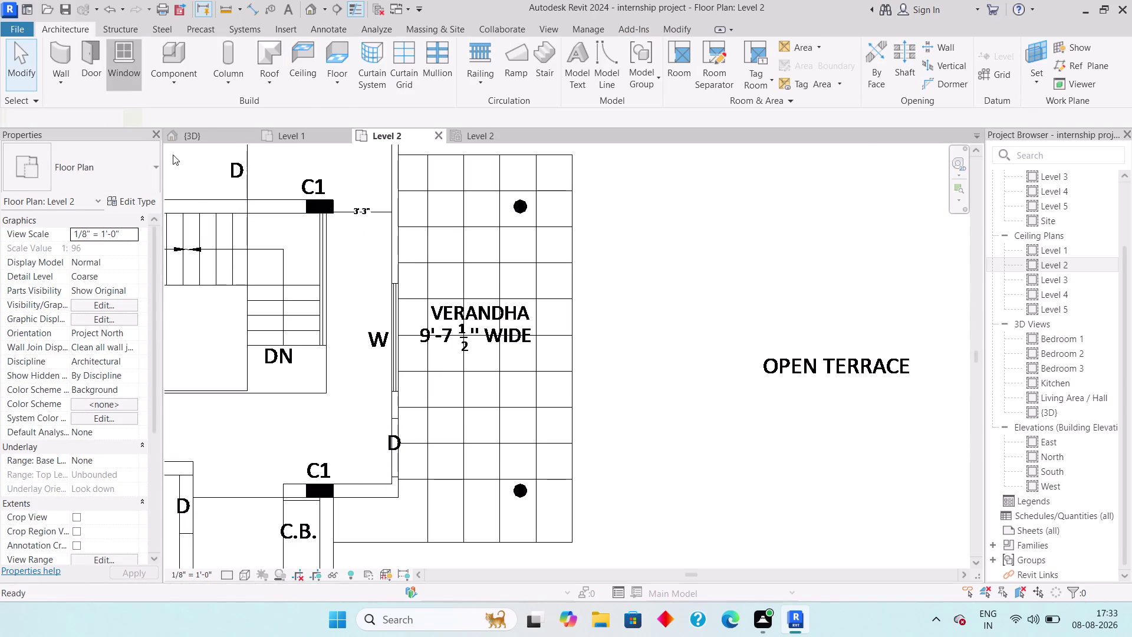
click(125, 176)
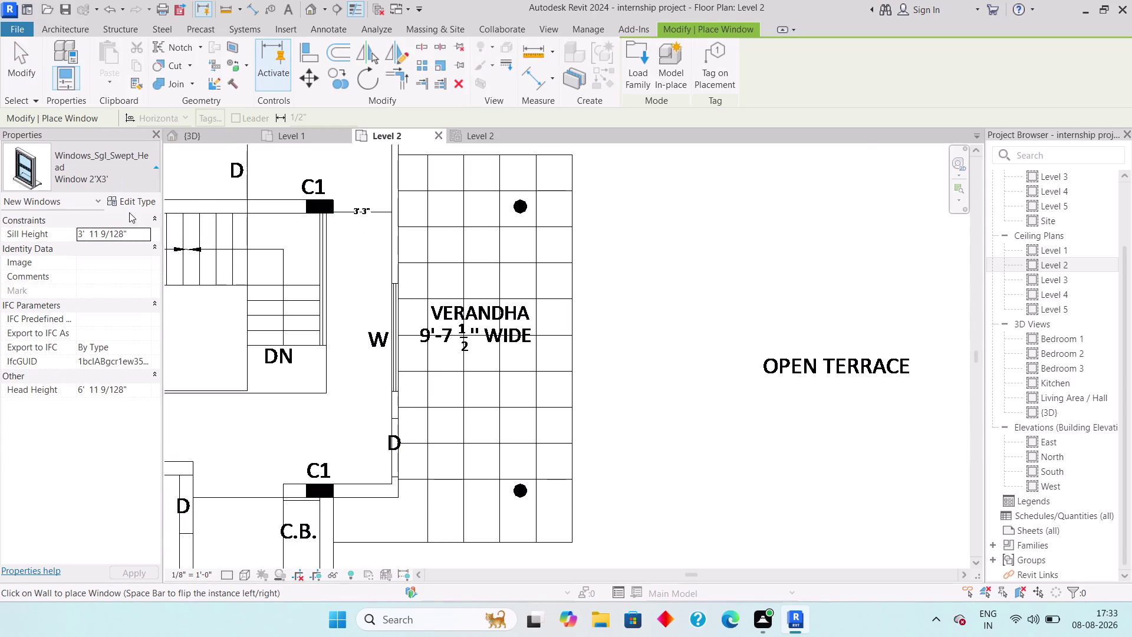
Place a Windows_Tpl_Plain Window 6'X4' in the verandah wall.
scroll(up, 3)
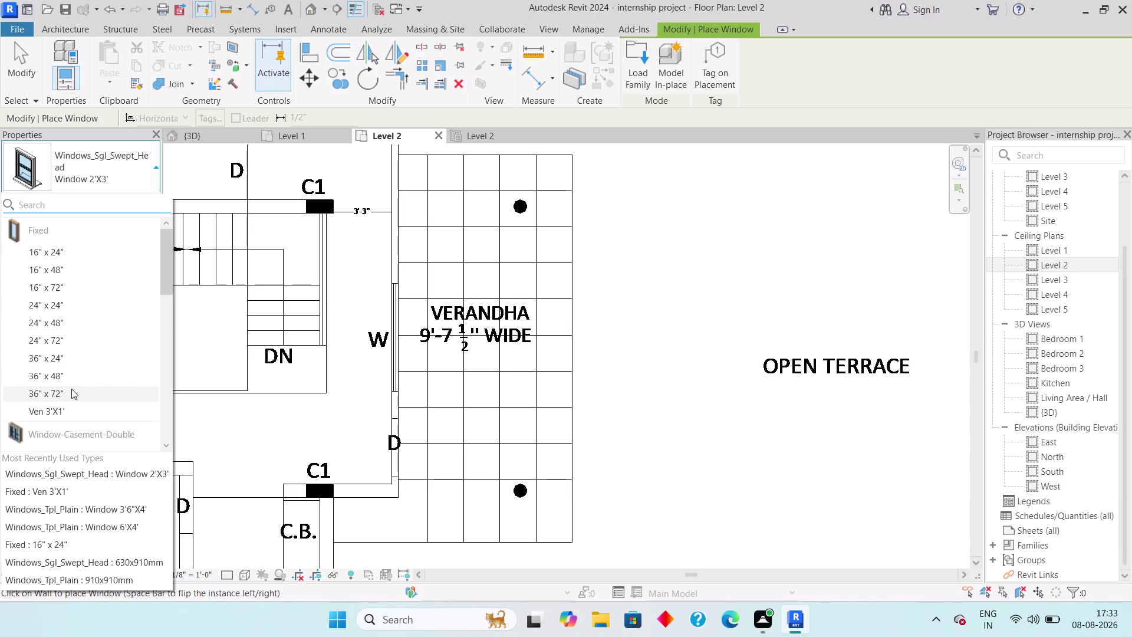
scroll(down, 3)
scroll(down, 3)
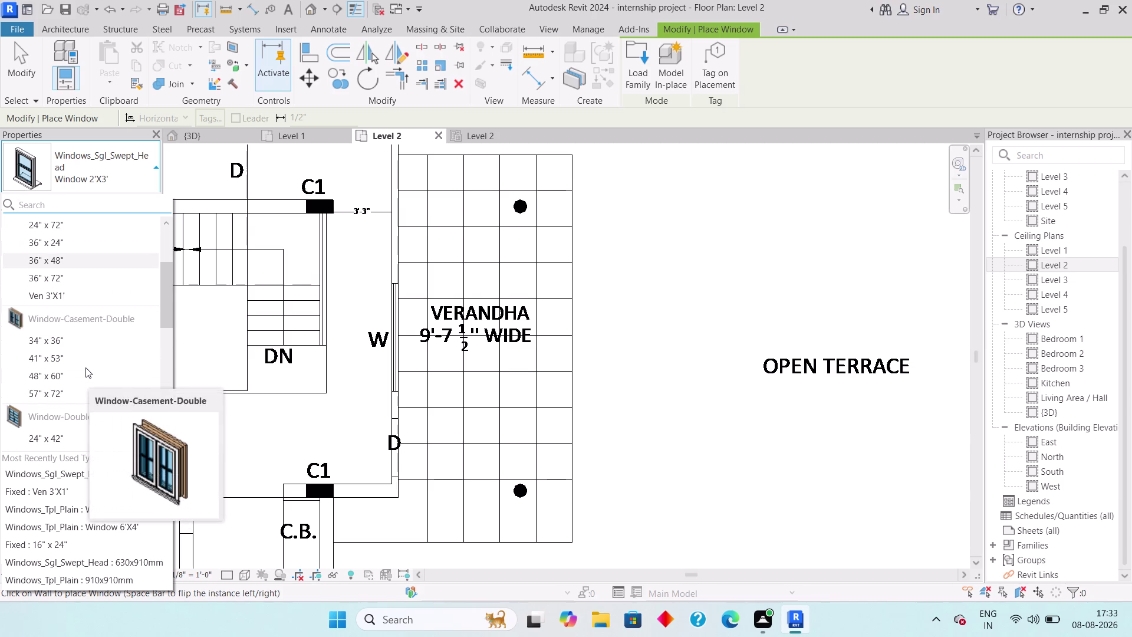
scroll(down, 3)
scroll(down, 3)
scroll(down, 3)
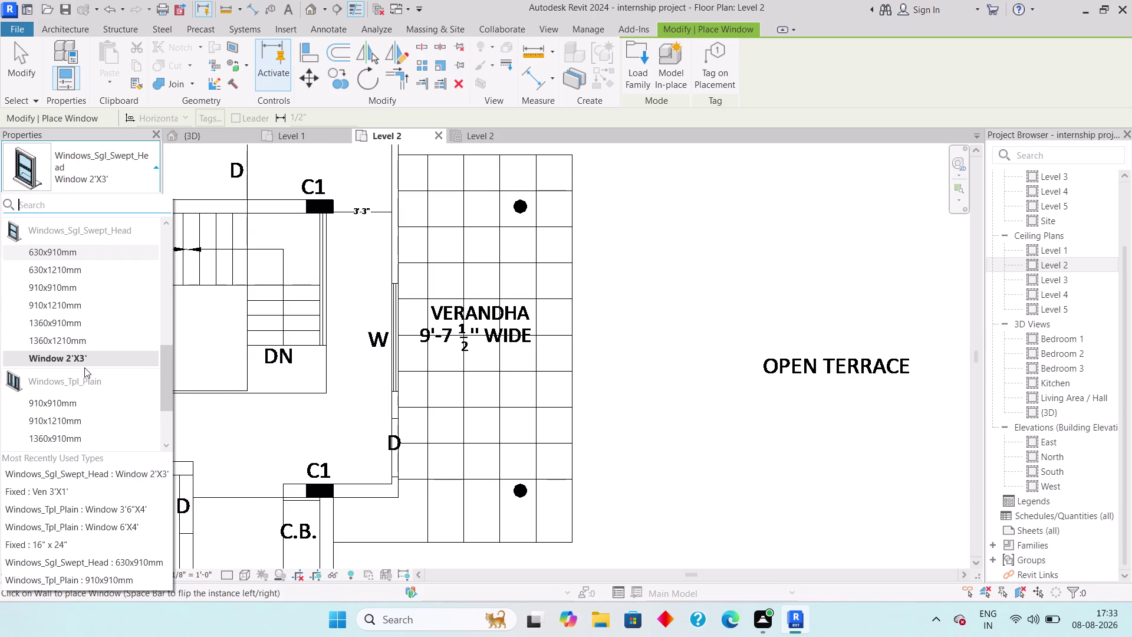
scroll(down, 3)
scroll(down, 3)
scroll(down, 3)
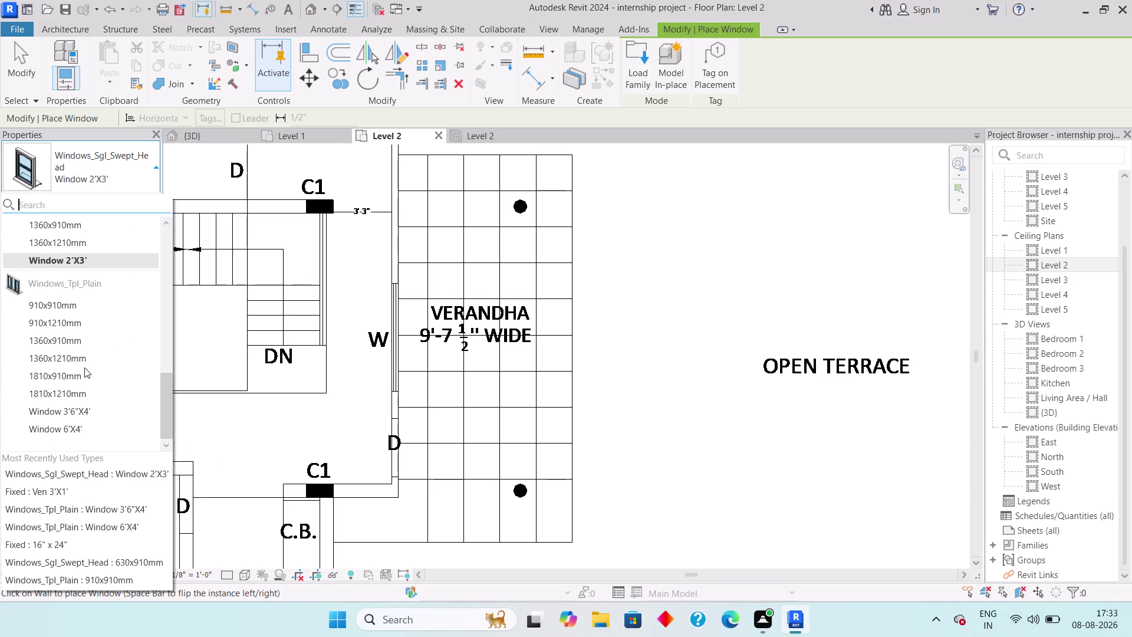
click(72, 423)
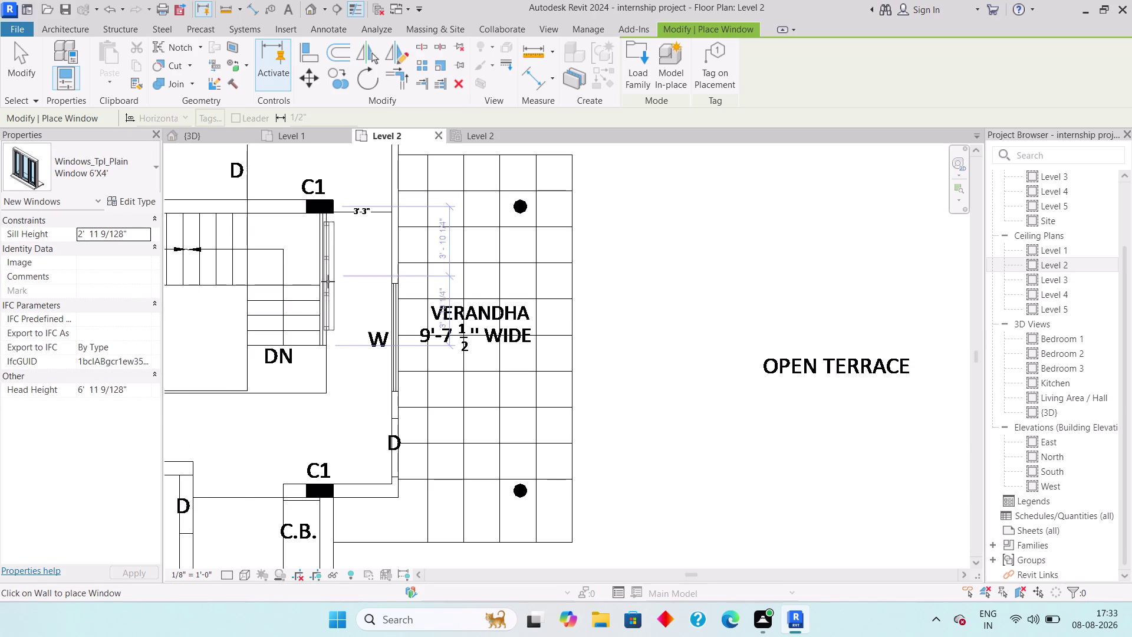
click(401, 340)
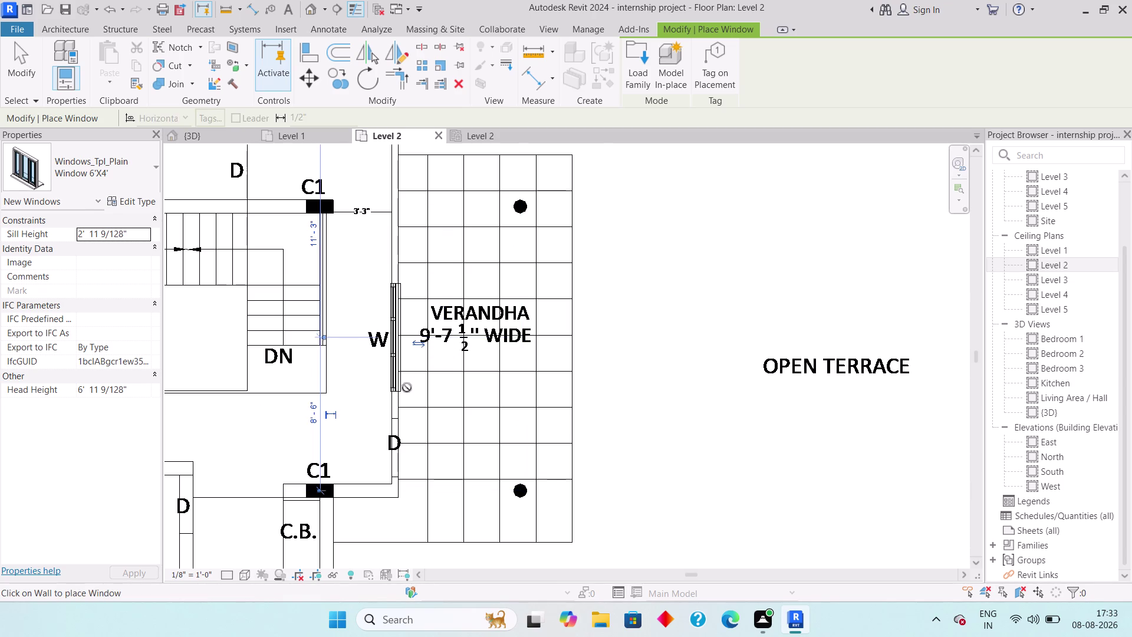
Finish placing windows, check the new window, and switch to the {3D} view.
key(Escape)
scroll(up, 3)
key(Escape)
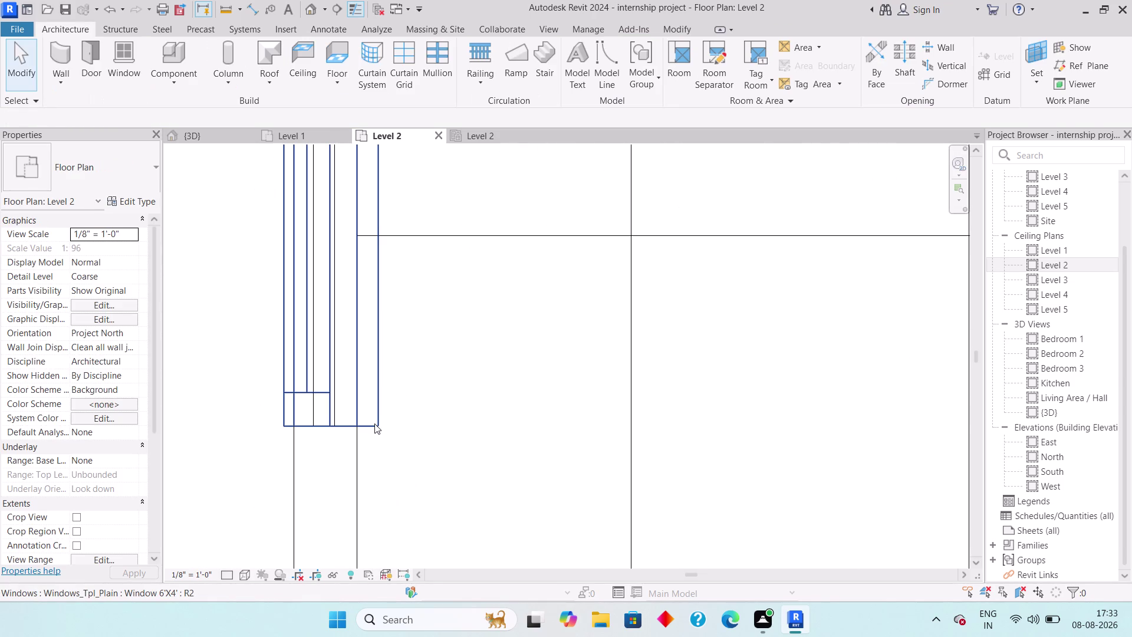
click(374, 423)
scroll(down, 3)
middle_drag(381, 376, 389, 514)
middle_click(389, 515)
scroll(down, 3)
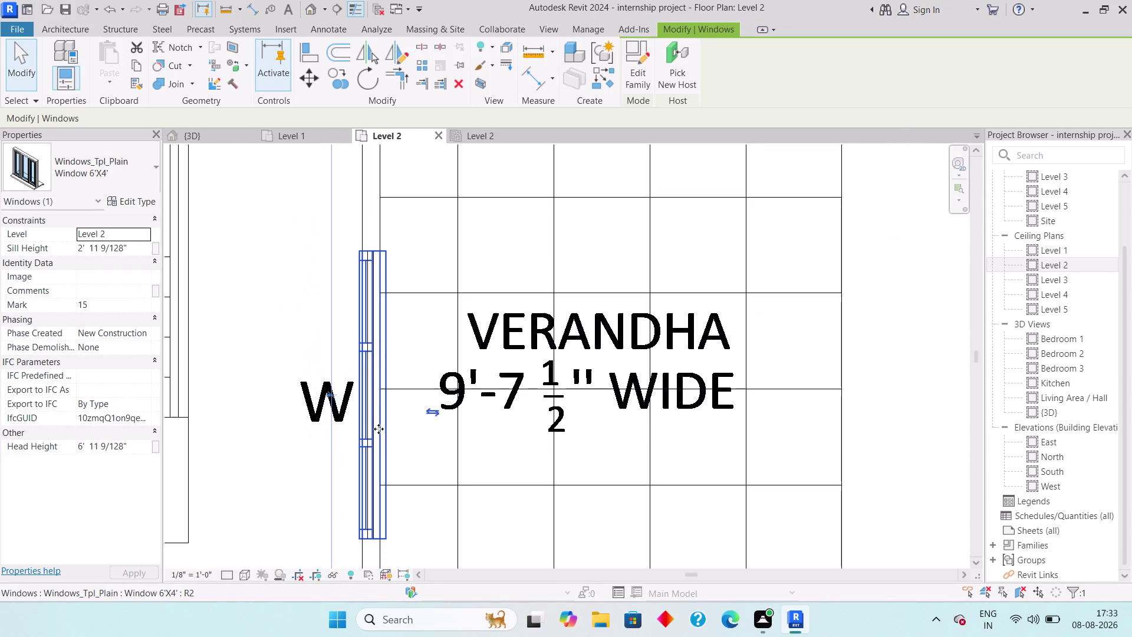
key(Escape)
key(Escape)
scroll(down, 3)
scroll(down, 3)
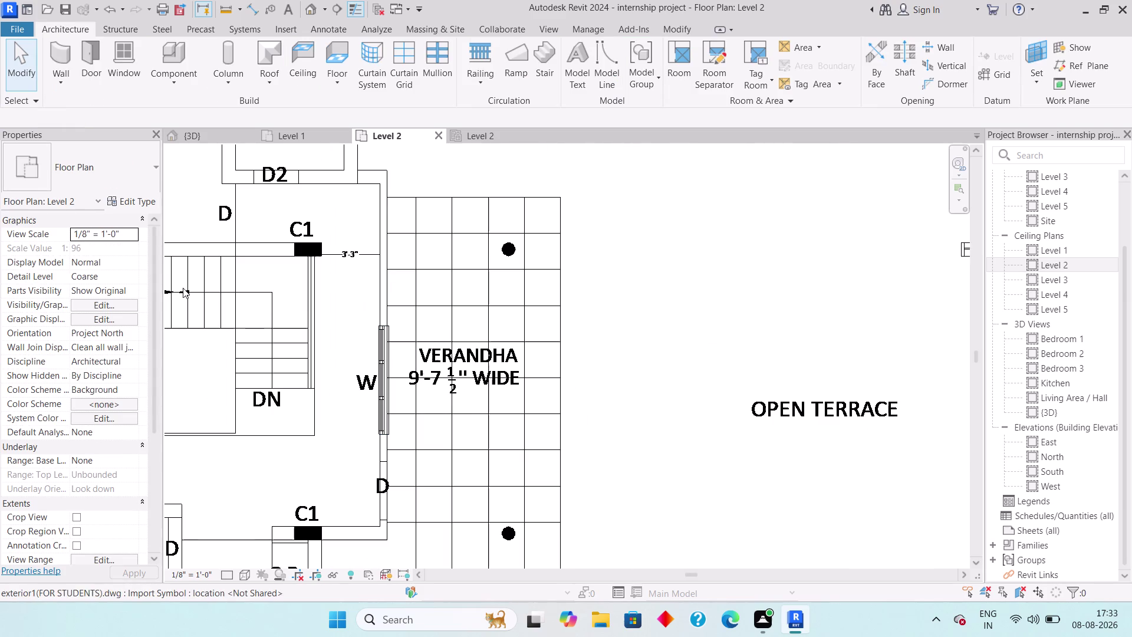
click(196, 131)
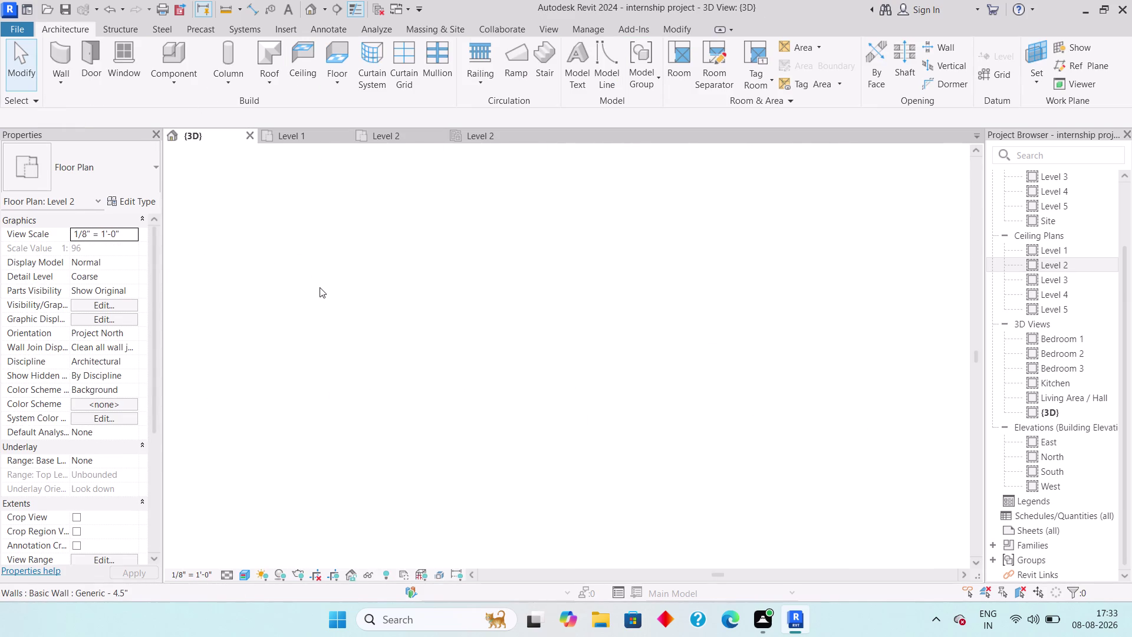
Temporarily hide the Level 2 bedroom ceiling with HH.
middle_drag(412, 247, 471, 355)
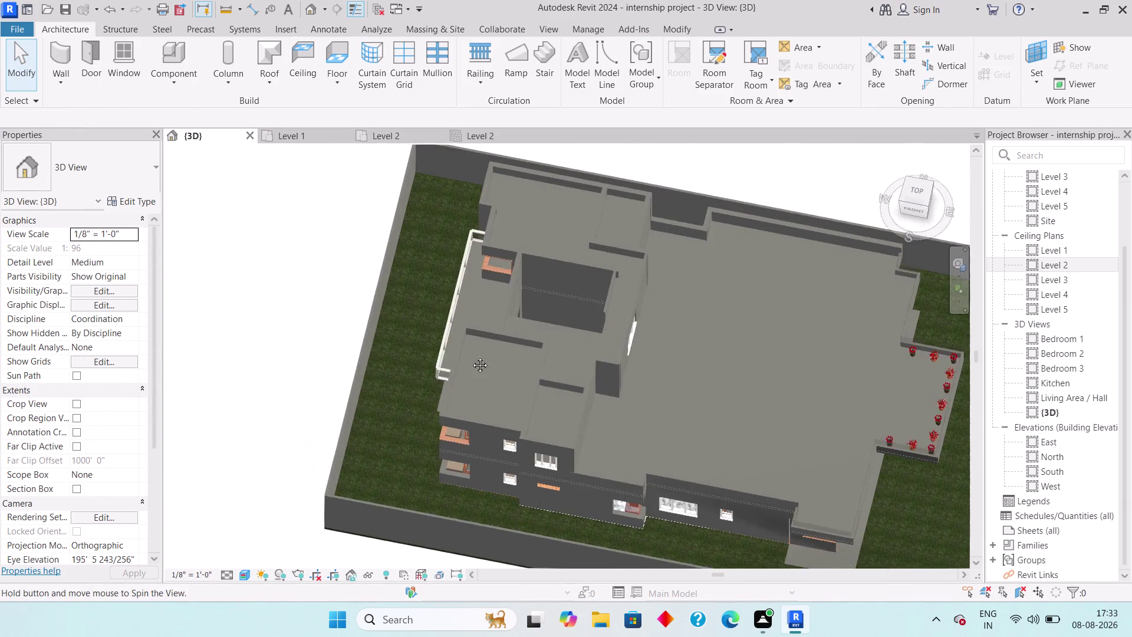
middle_drag(471, 355, 471, 356)
scroll(up, 3)
middle_drag(543, 211, 519, 381)
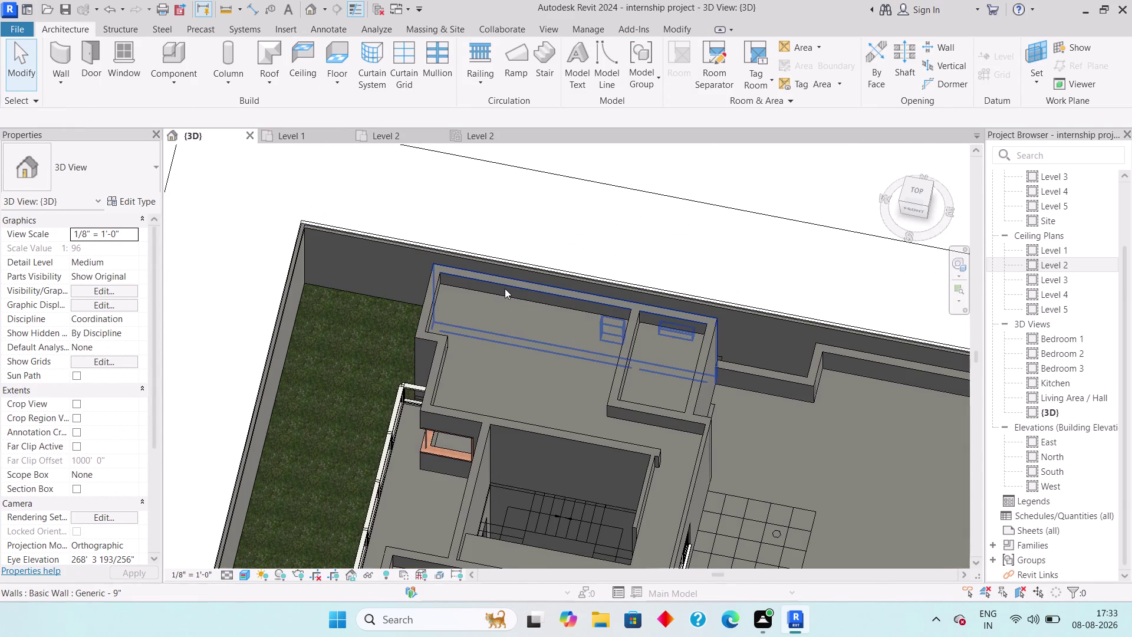
click(505, 294)
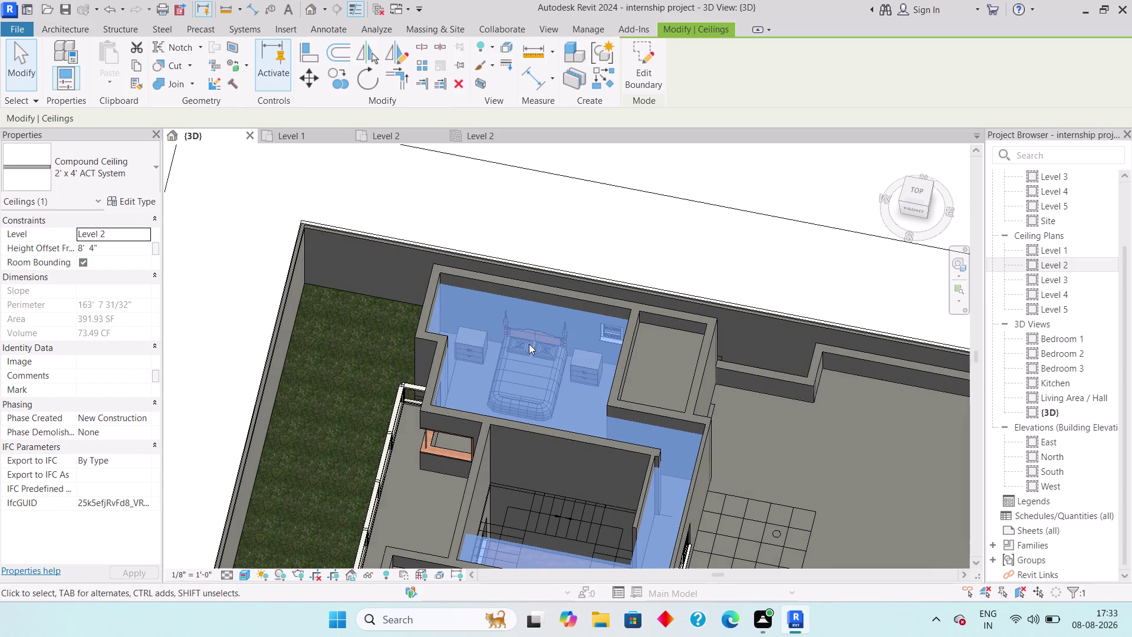
key(h)
key(h)
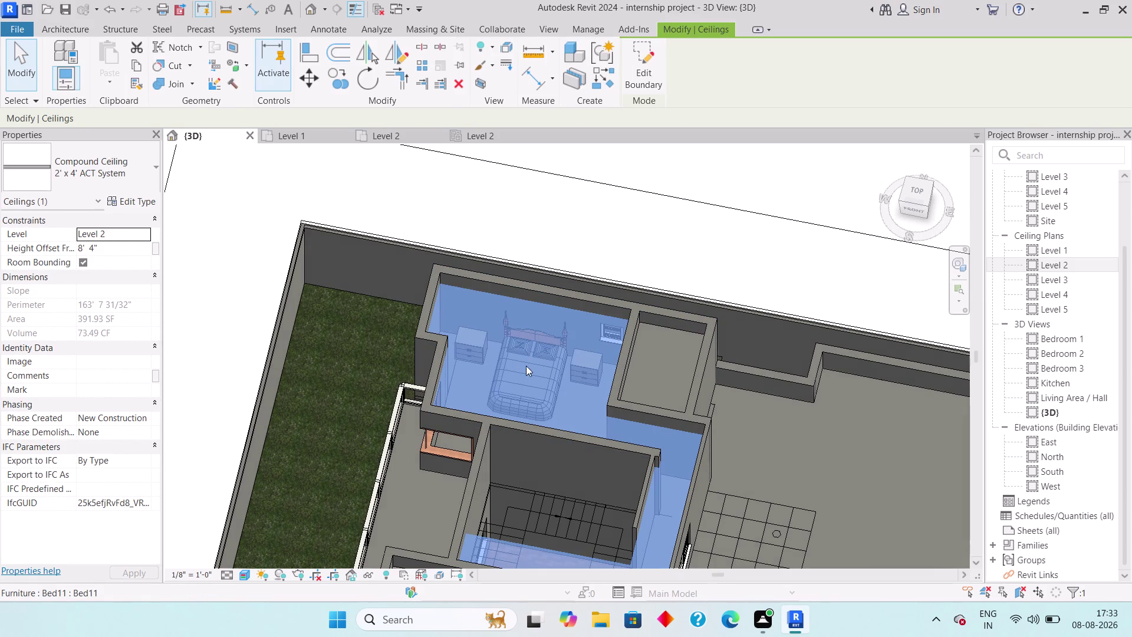
Look down into the bedroom and nudge both bedside cabinets toward the bed.
middle_drag(504, 340, 520, 391)
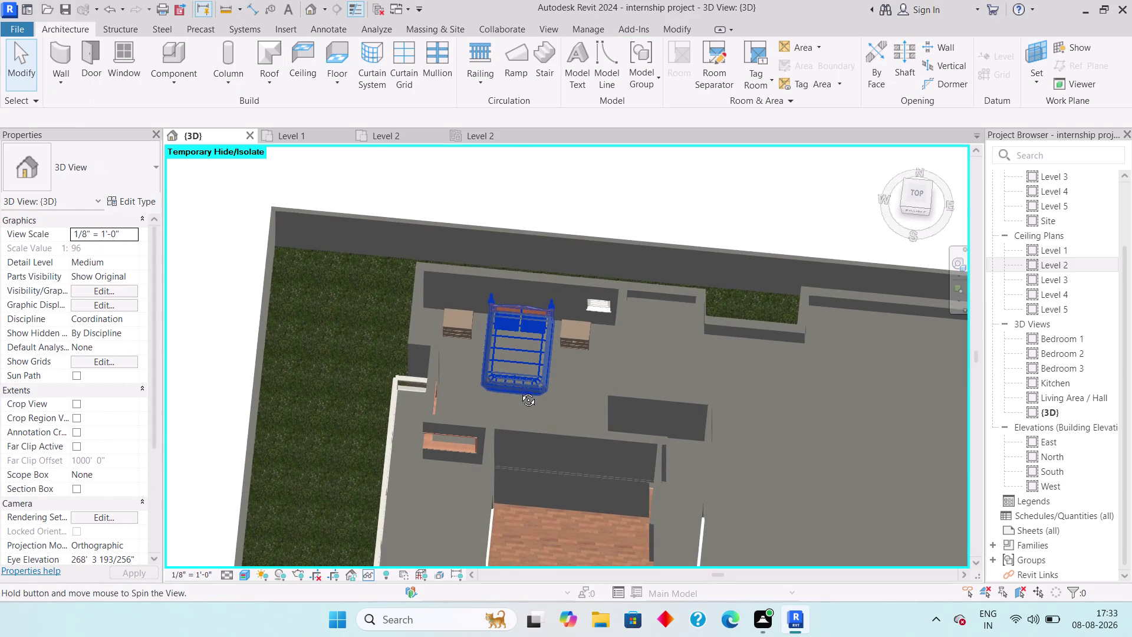
middle_drag(520, 390, 527, 411)
middle_drag(504, 359, 501, 274)
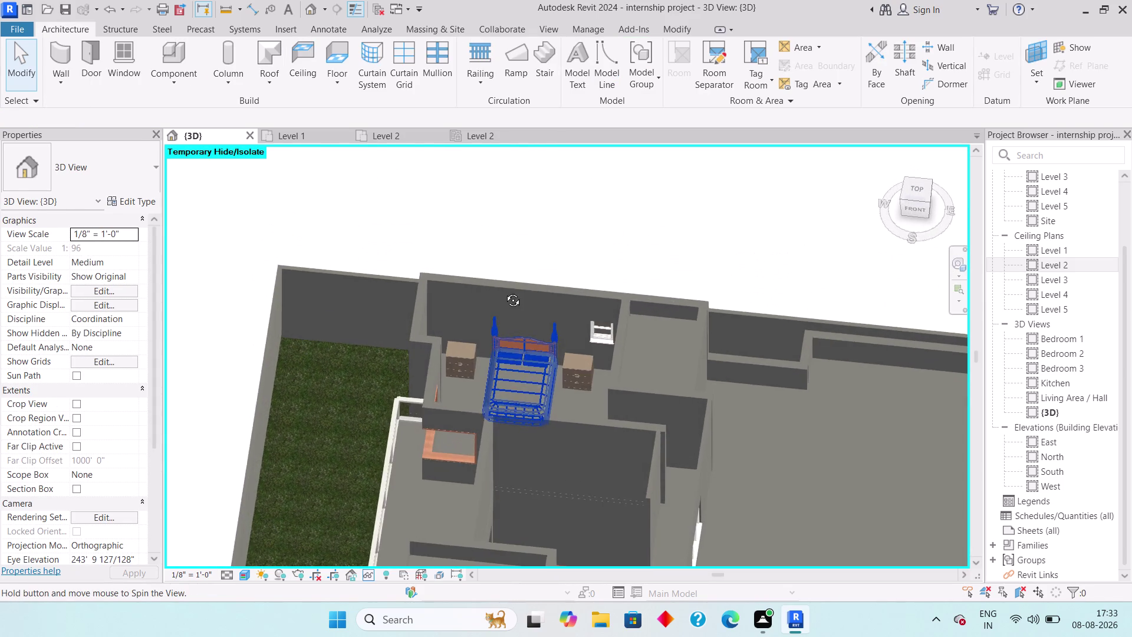
middle_drag(502, 274, 509, 347)
click(446, 321)
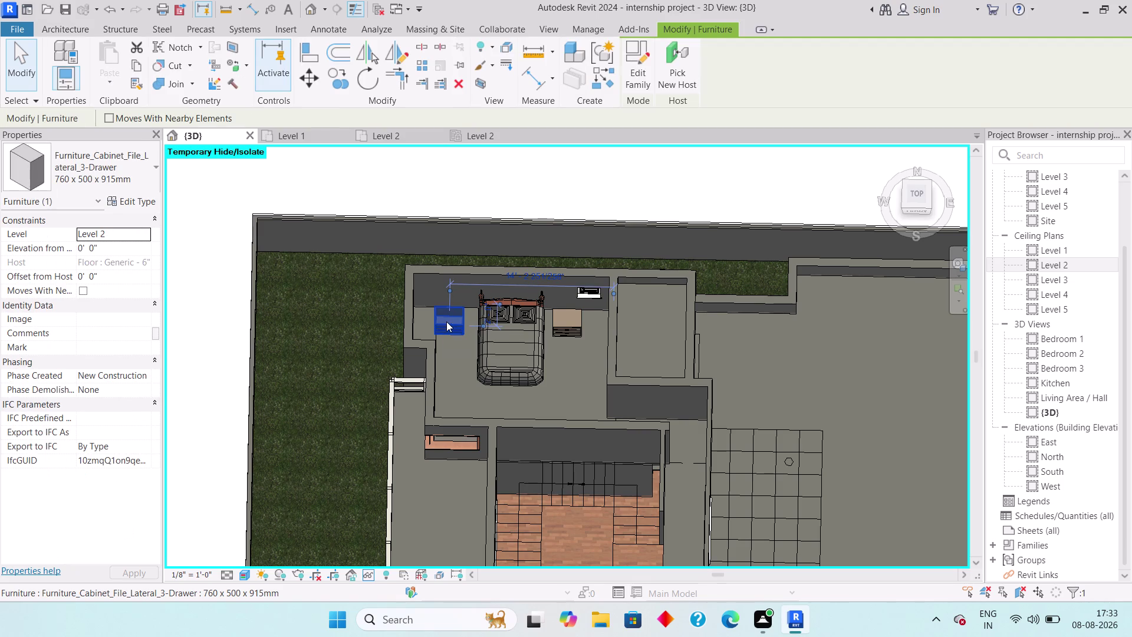
key(Right)
key(Right)
key(Right)
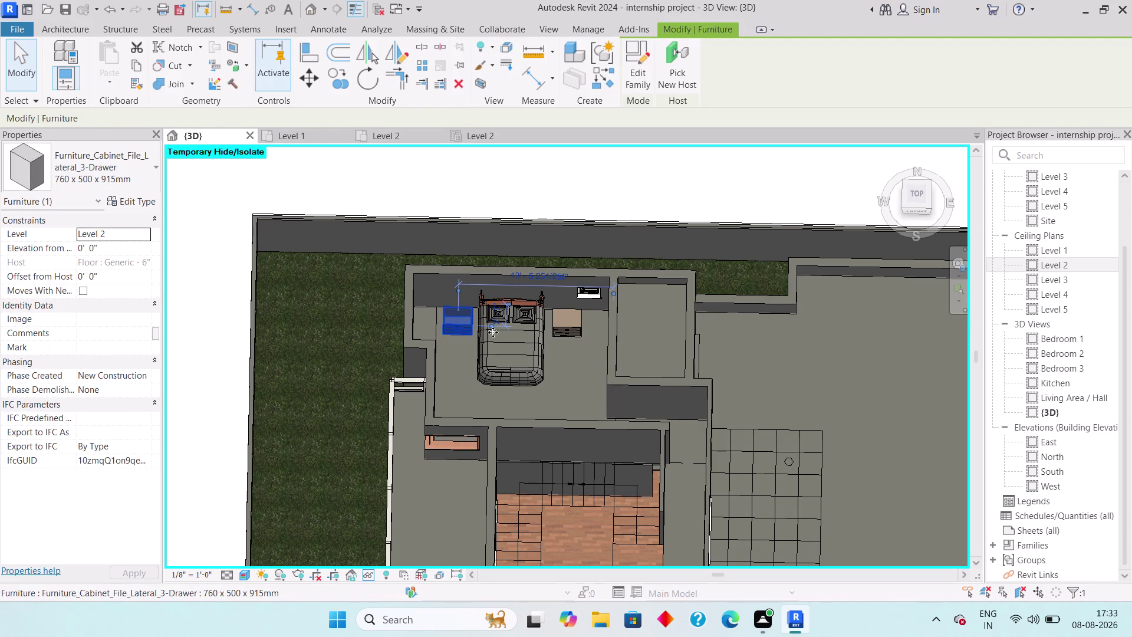
click(570, 328)
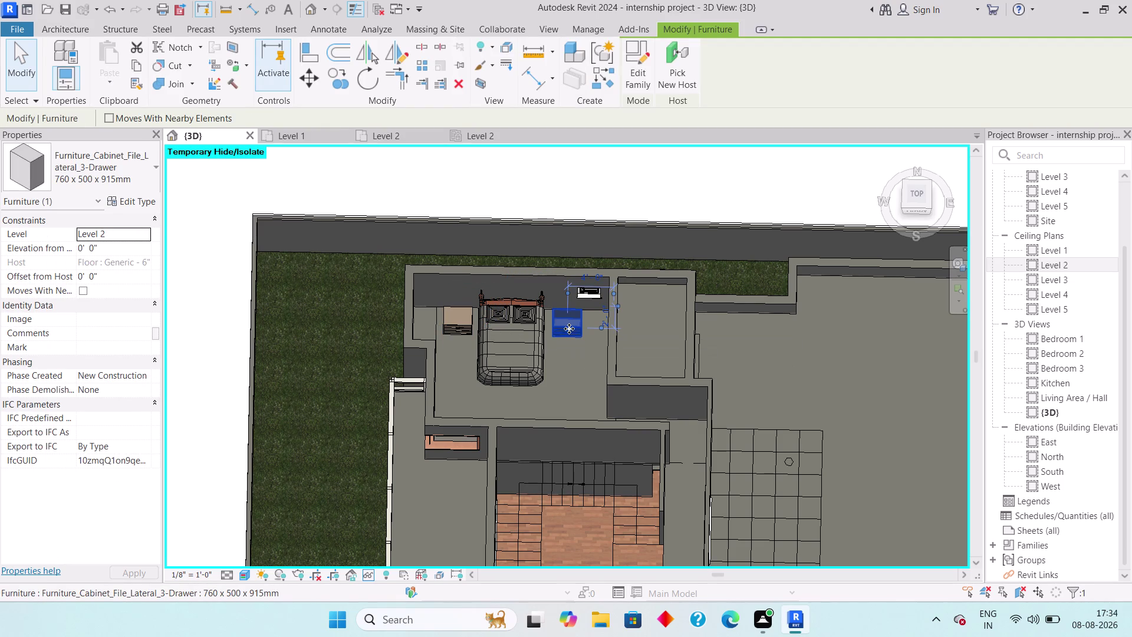
key(Left)
key(Escape)
scroll(down, 3)
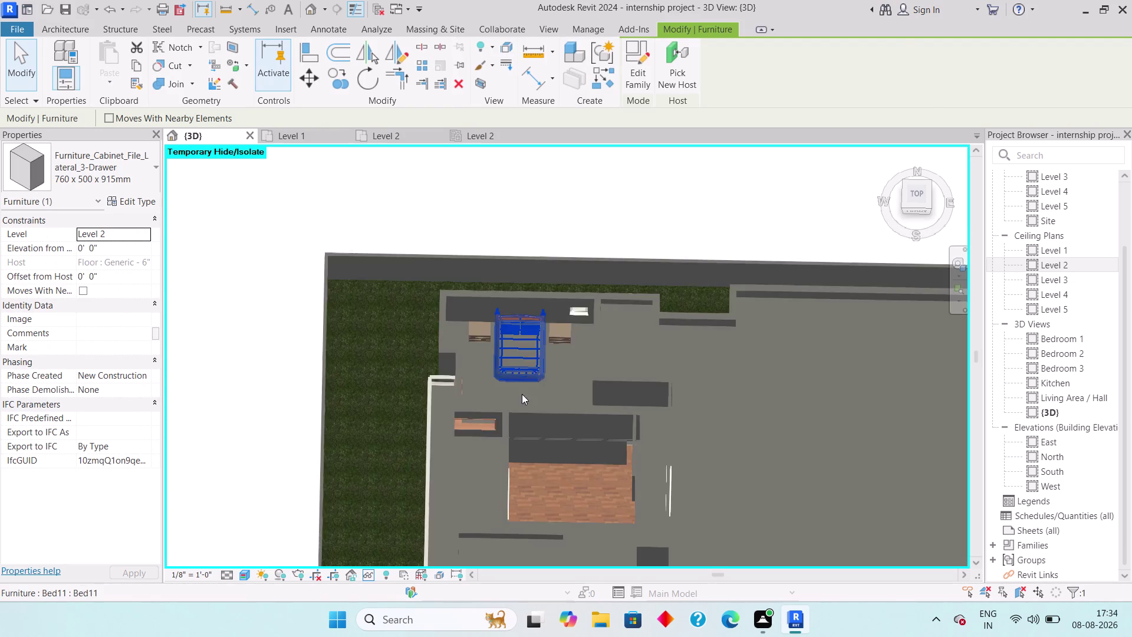
middle_drag(501, 418, 491, 263)
scroll(down, 3)
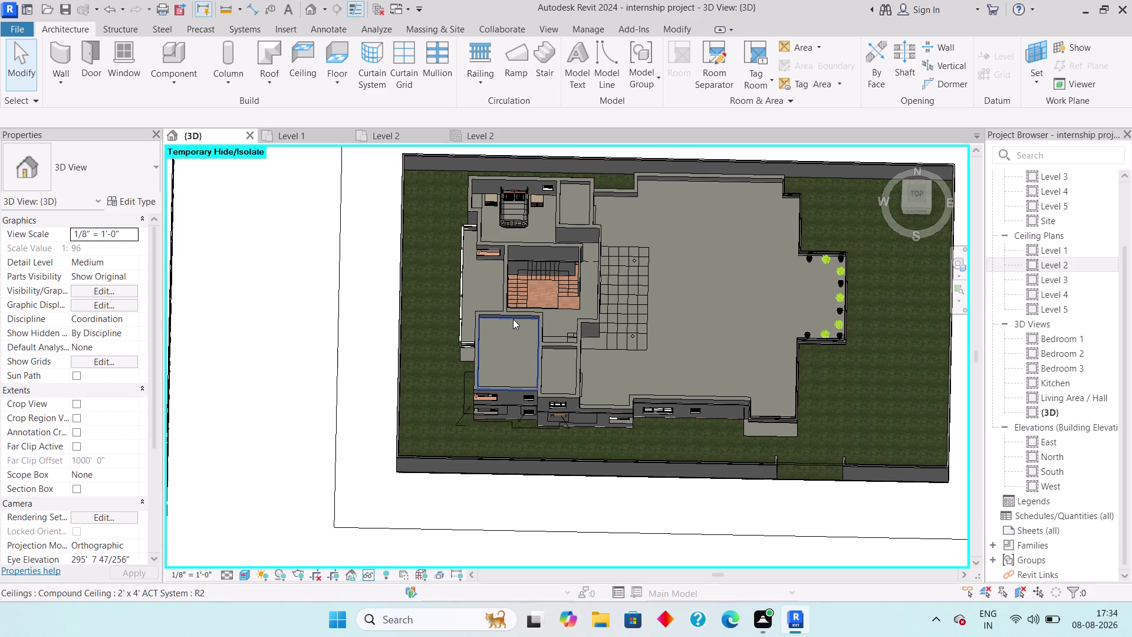
Hide the second bedroom's ceiling with HH and zoom in on its bed from above.
click(512, 318)
text(hh)
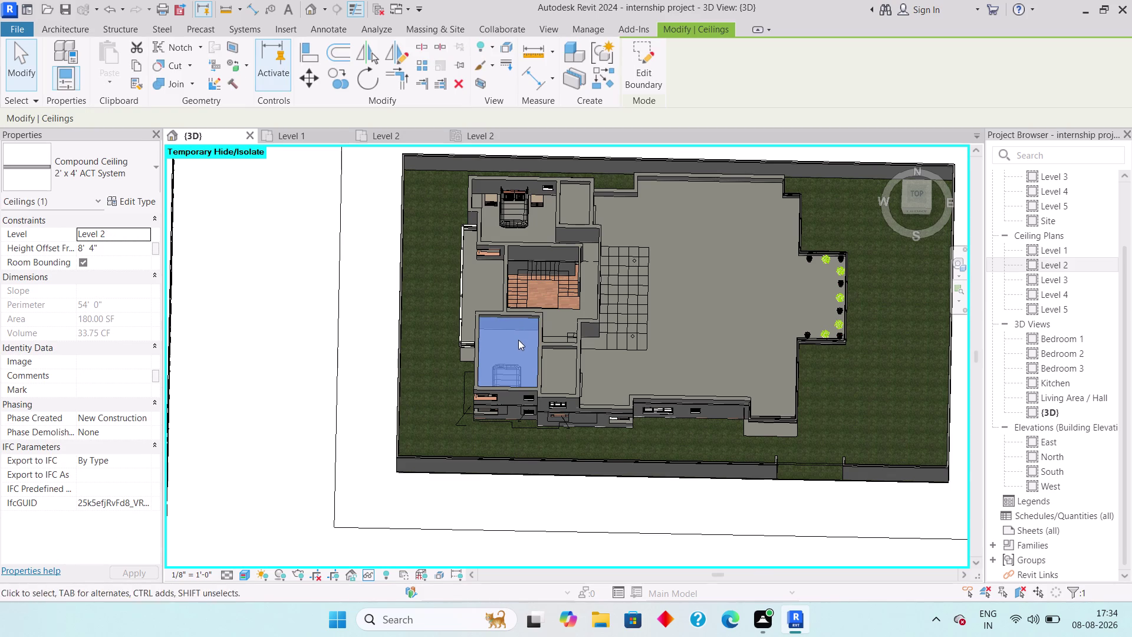
middle_drag(638, 303, 615, 312)
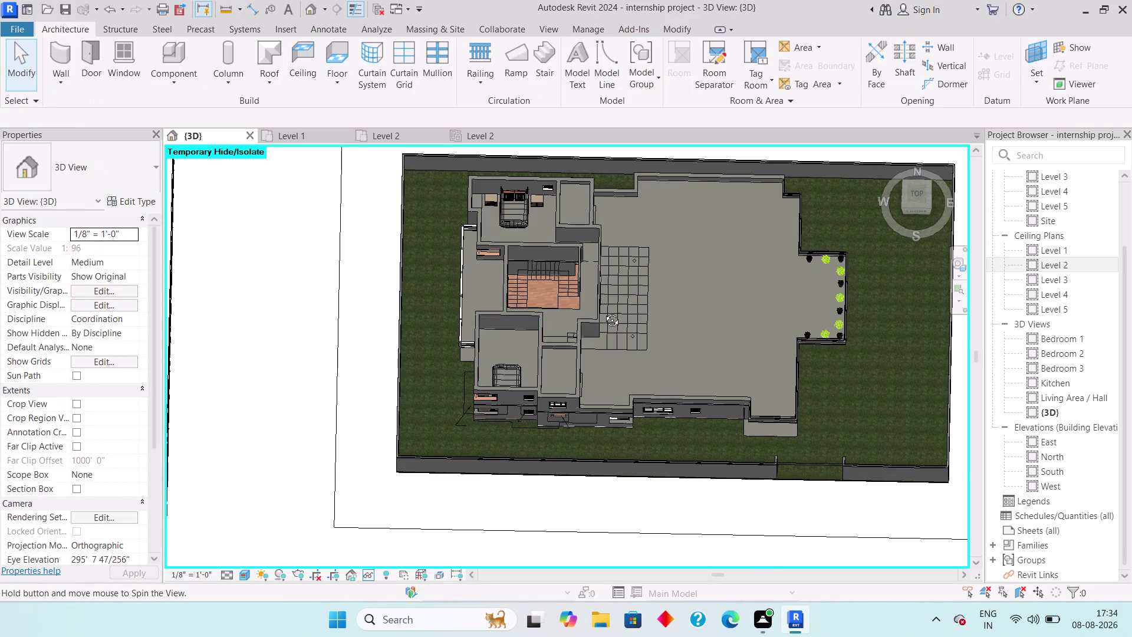
middle_drag(615, 311, 295, 247)
middle_drag(493, 258, 452, 461)
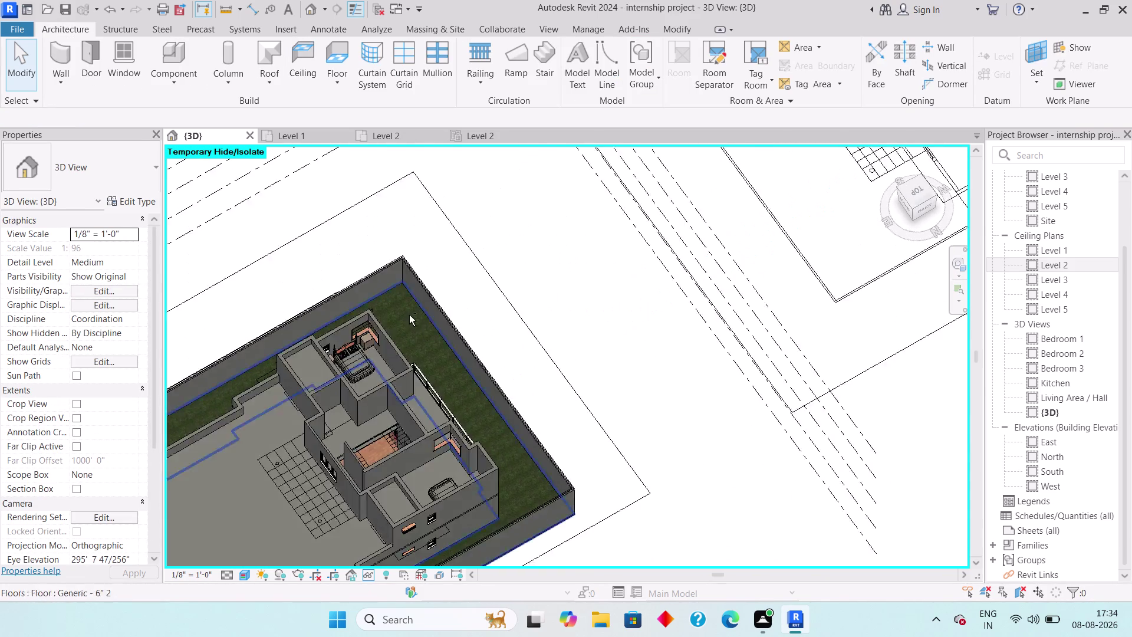
middle_drag(409, 315, 358, 311)
scroll(up, 3)
middle_drag(401, 322, 384, 333)
scroll(up, 3)
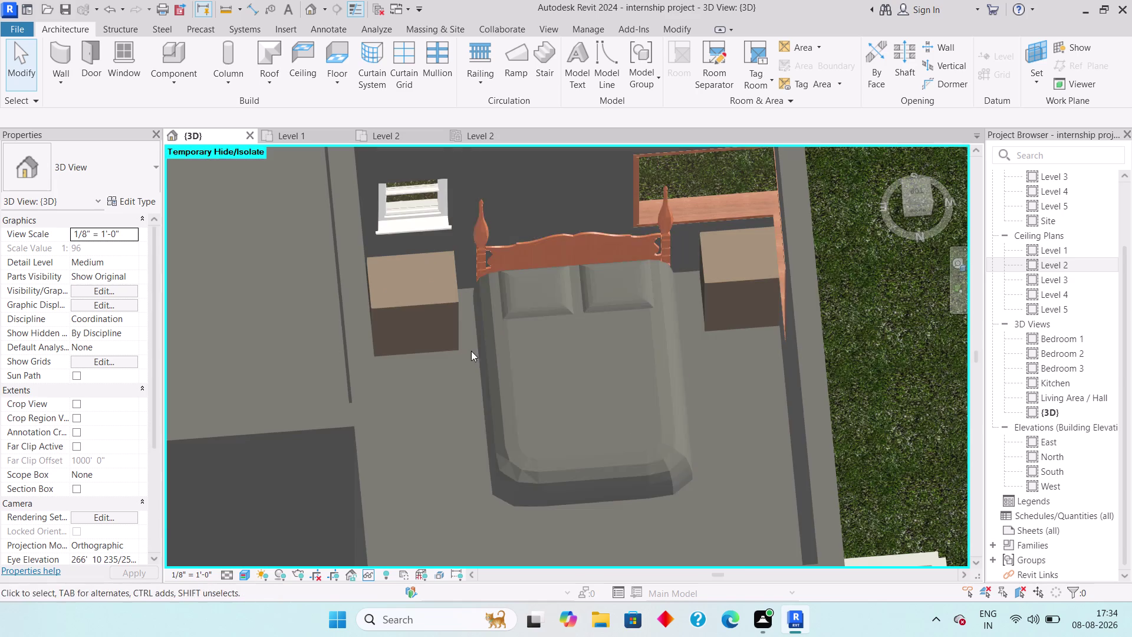
middle_drag(499, 356, 470, 349)
Select the drawer cabinet left of the bed and nudge it toward the bed.
click(622, 275)
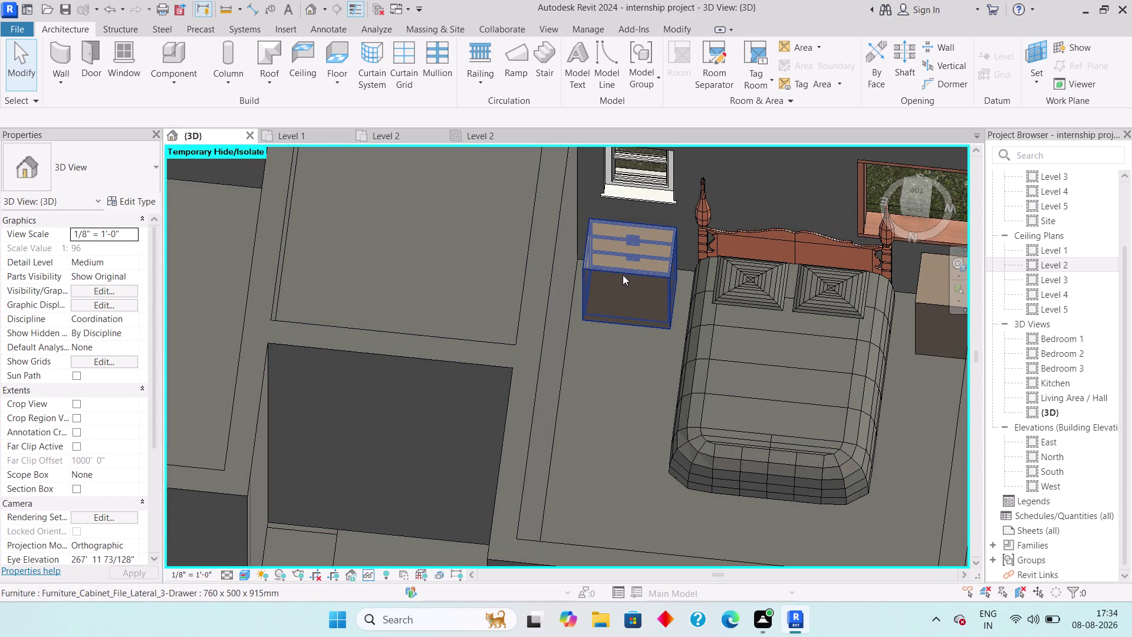
key(space)
key(space)
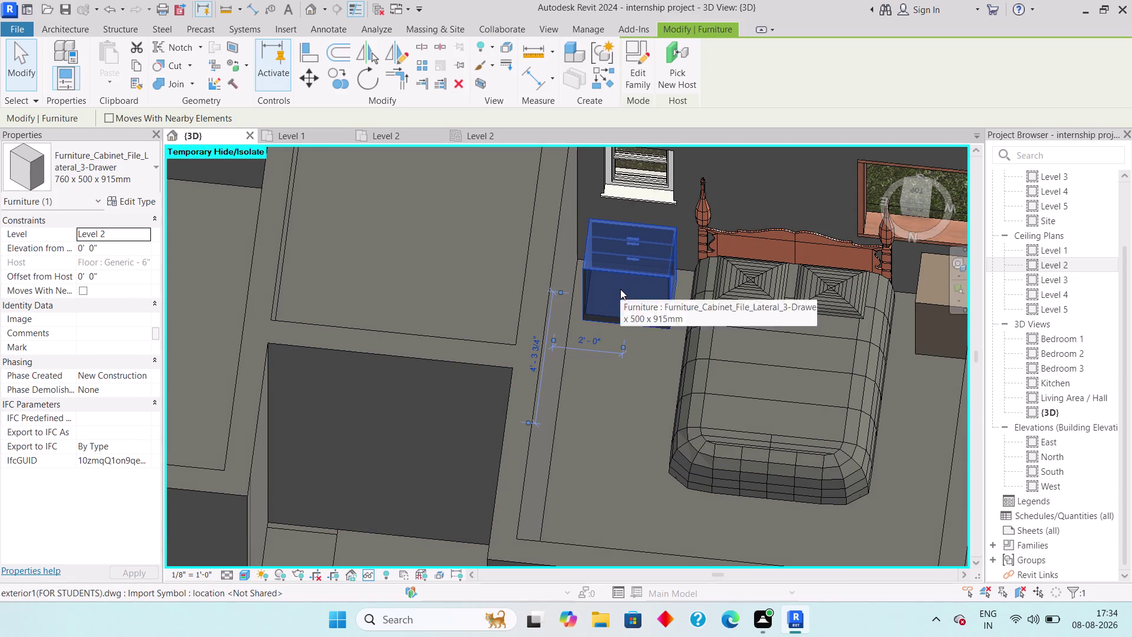
key(space)
scroll(down, 3)
middle_drag(759, 324, 632, 289)
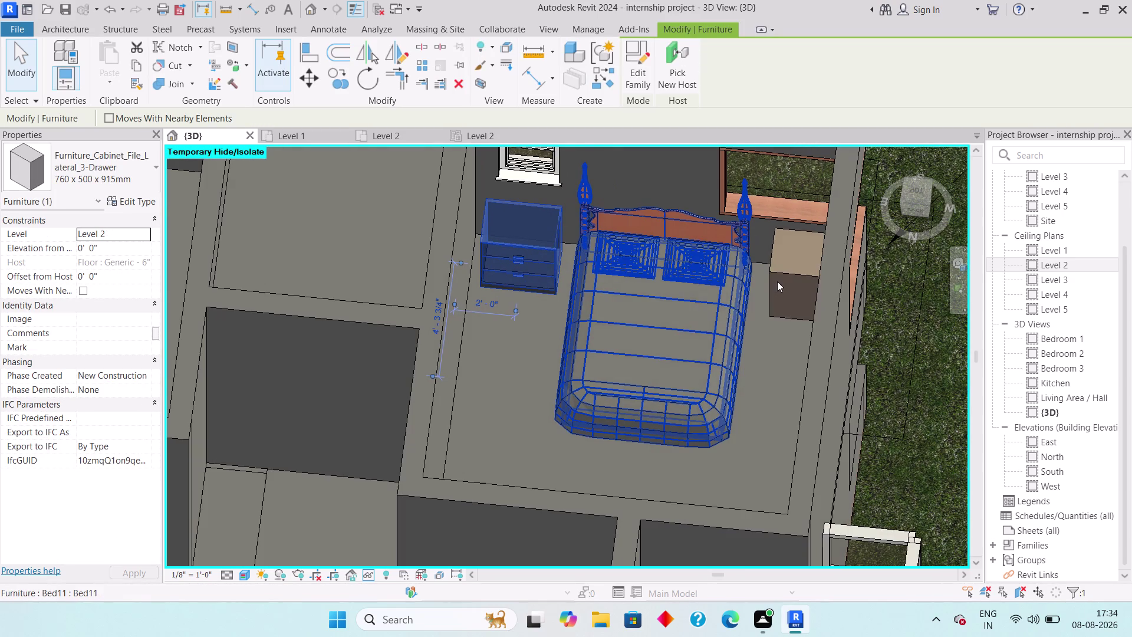
Nudge the right-hand cabinet, then move the left cabinet right beside the headboard.
click(782, 276)
key(space)
key(Escape)
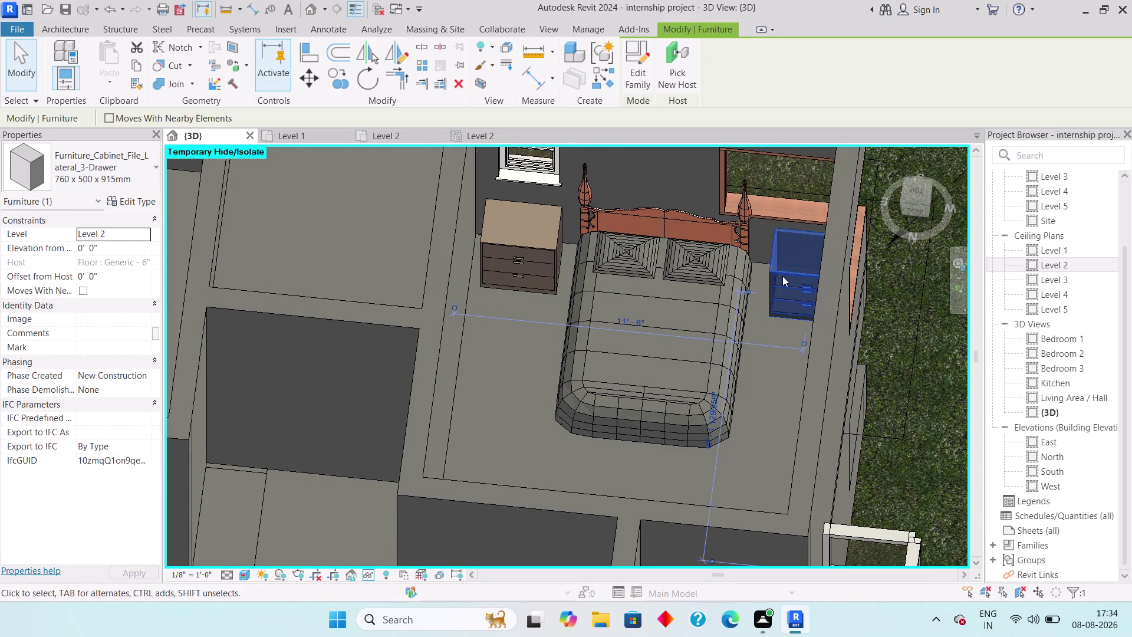
click(545, 258)
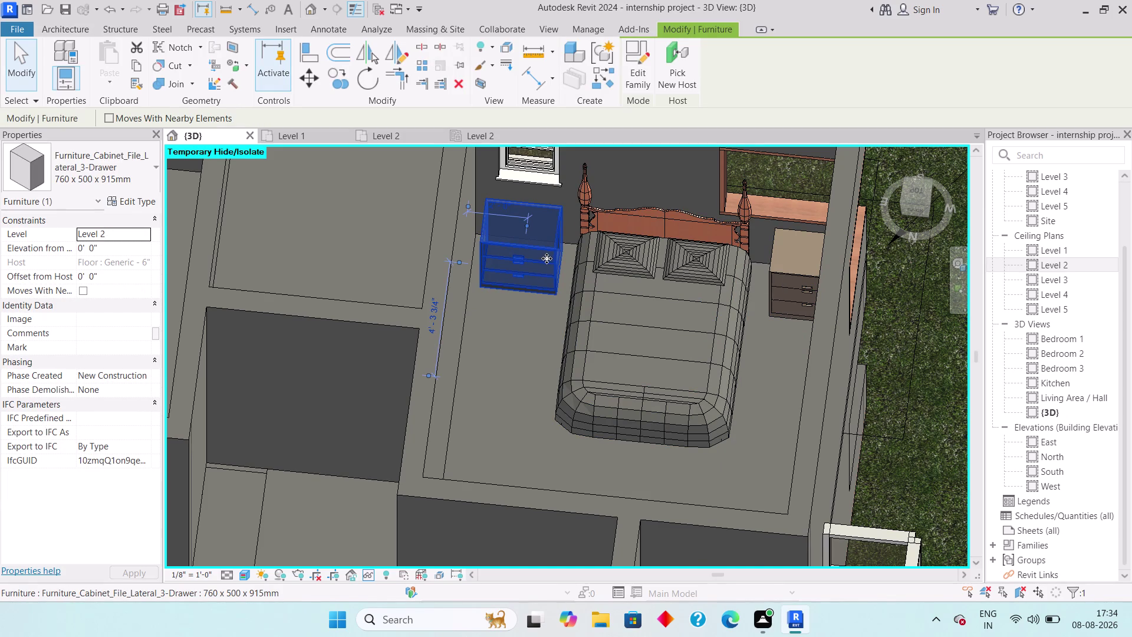
key(Right)
key(Escape)
scroll(down, 3)
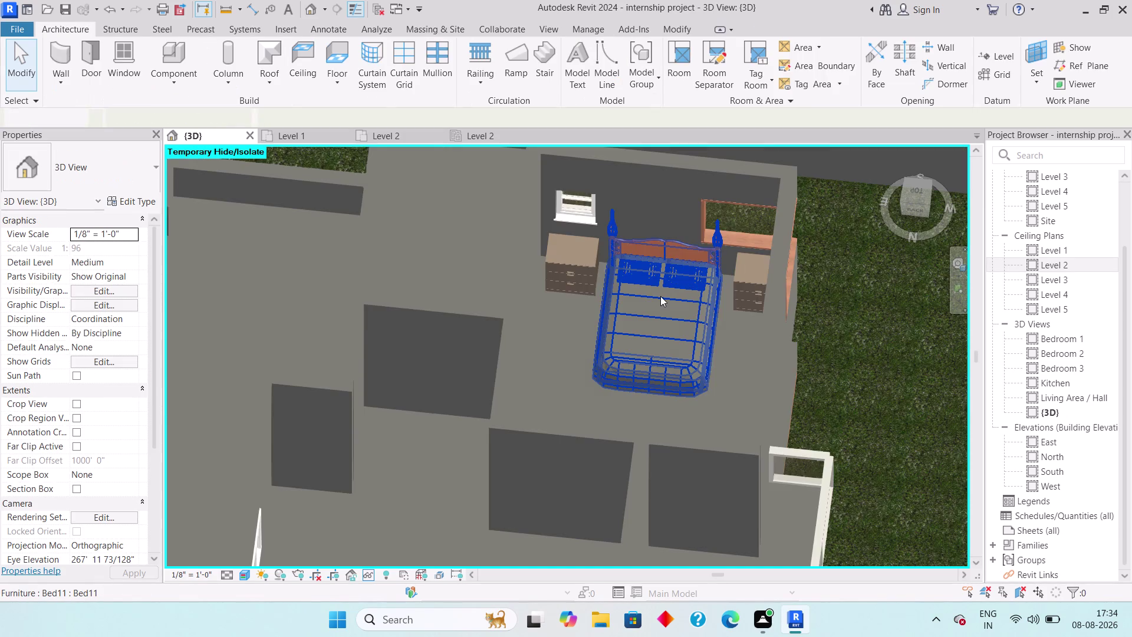
middle_drag(667, 295, 697, 285)
scroll(up, 3)
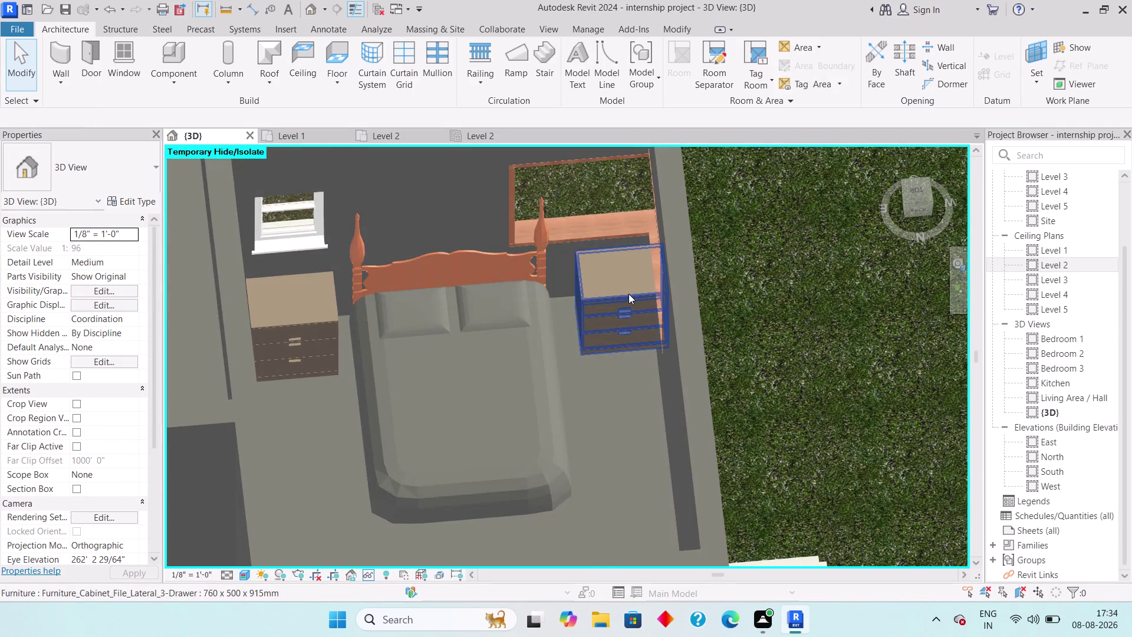
Shift the right-hand cabinet left until it sits against the headboard.
click(628, 295)
key(Left)
key(Left)
key(Left)
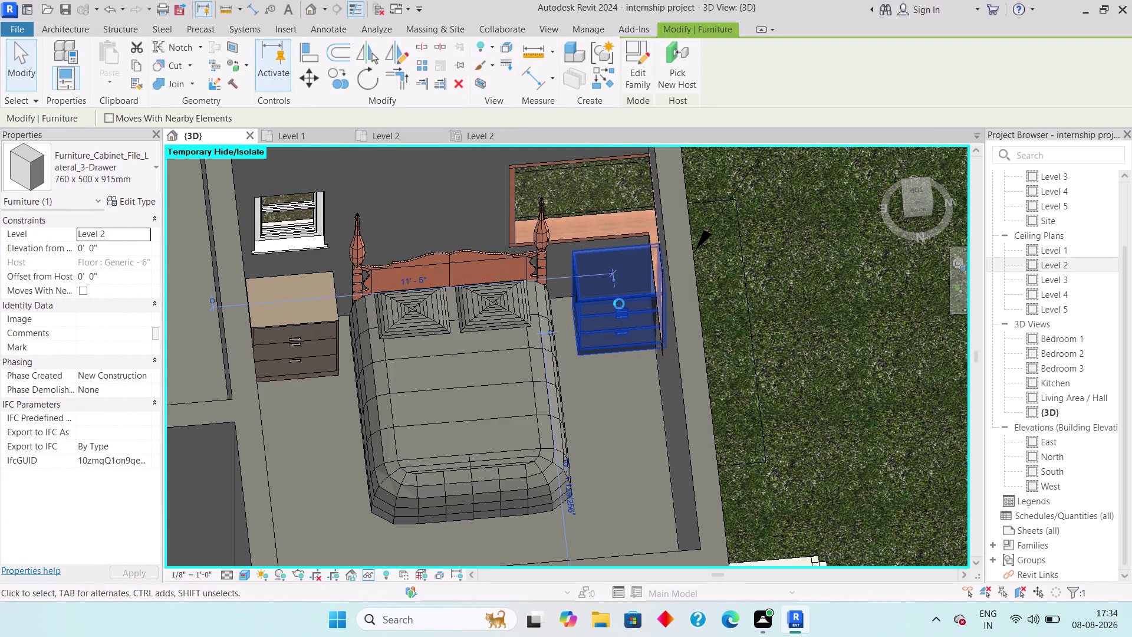
key(Left)
key(Left)
key(Left)
key(Left)
key(Left)
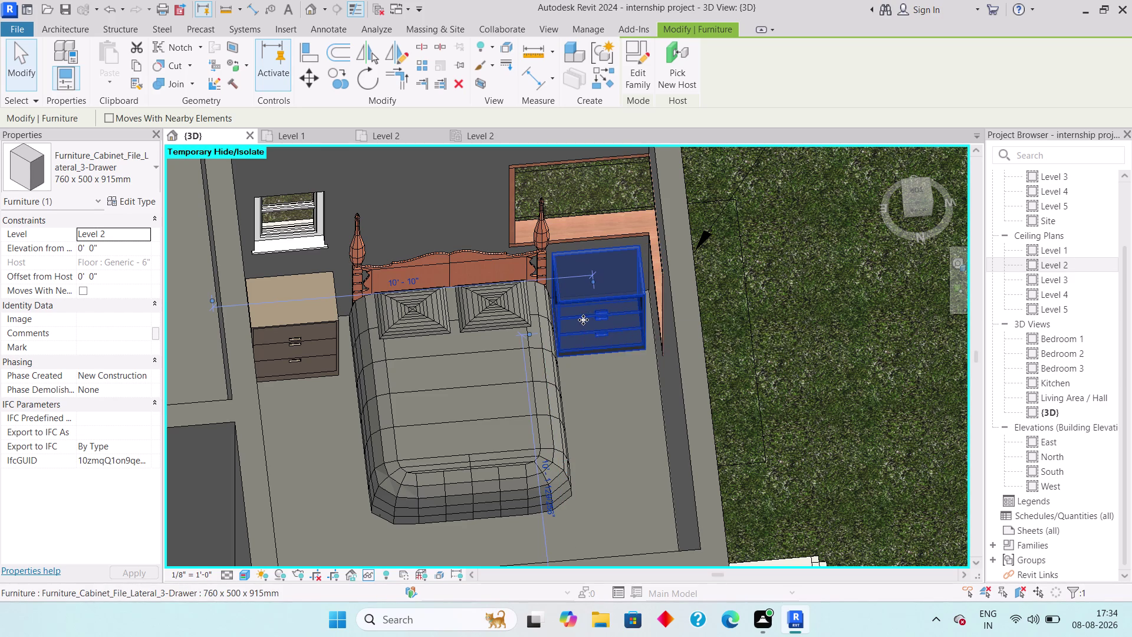
middle_drag(581, 319, 573, 328)
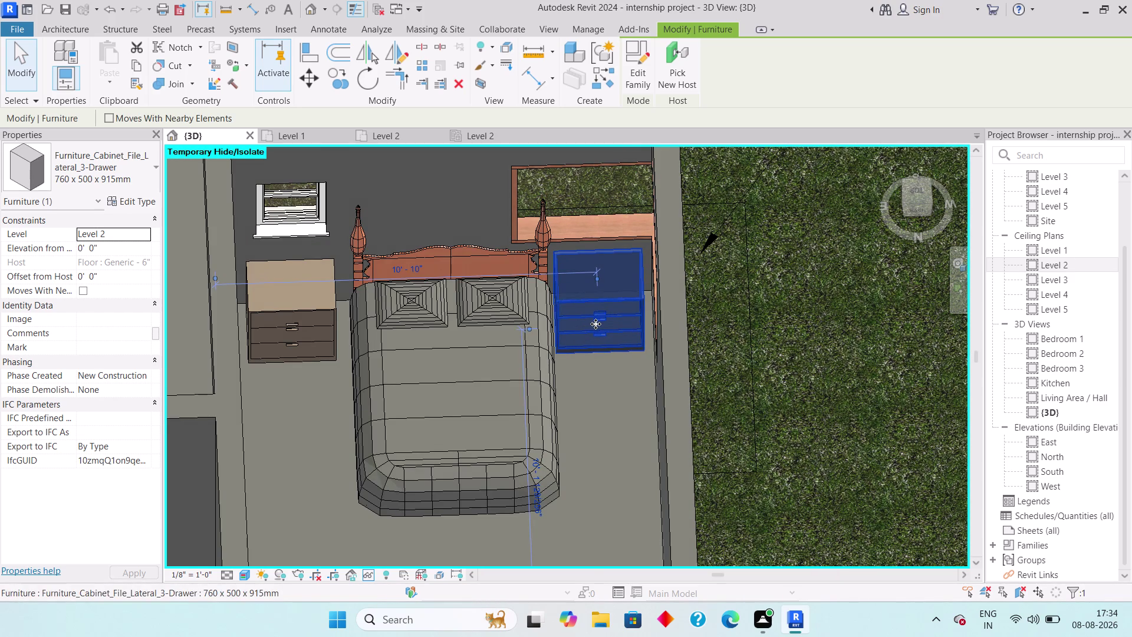
key(Right)
key(Right)
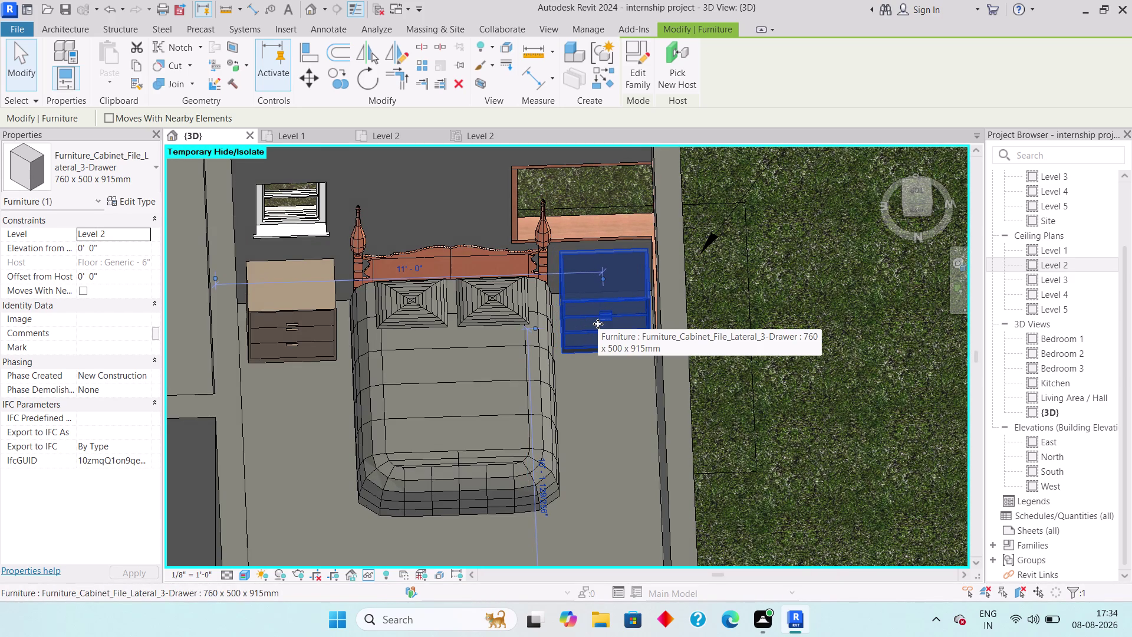
key(Escape)
key(Escape)
key(Escape)
Pull back from the bedroom and orbit the model to view the whole floor.
scroll(down, 3)
middle_drag(549, 430, 529, 358)
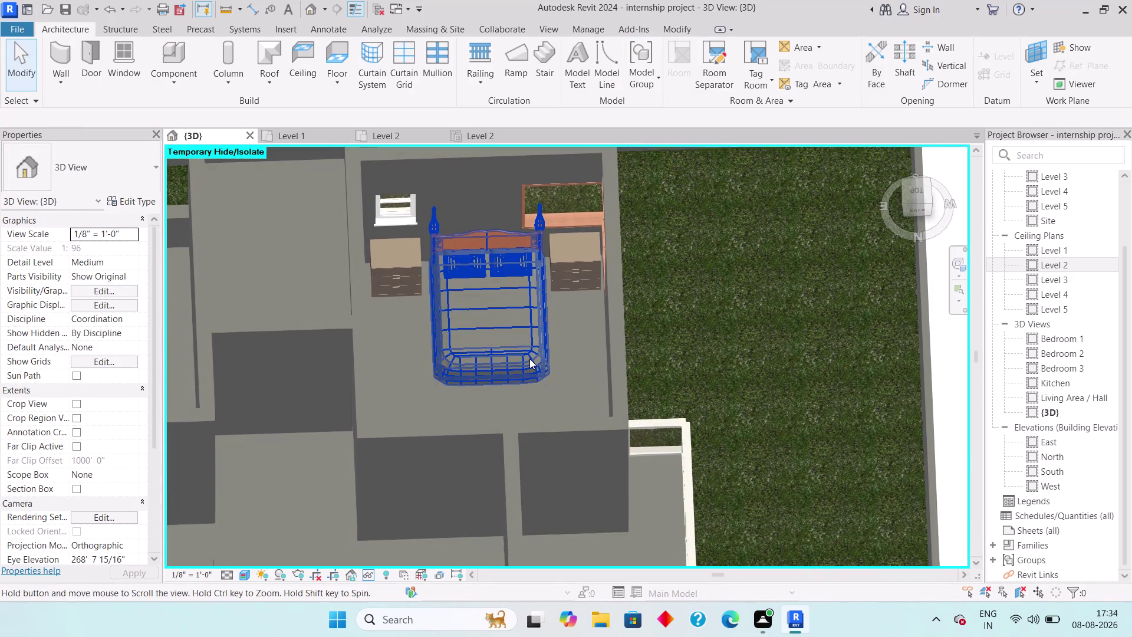
scroll(down, 3)
middle_drag(413, 403, 320, 369)
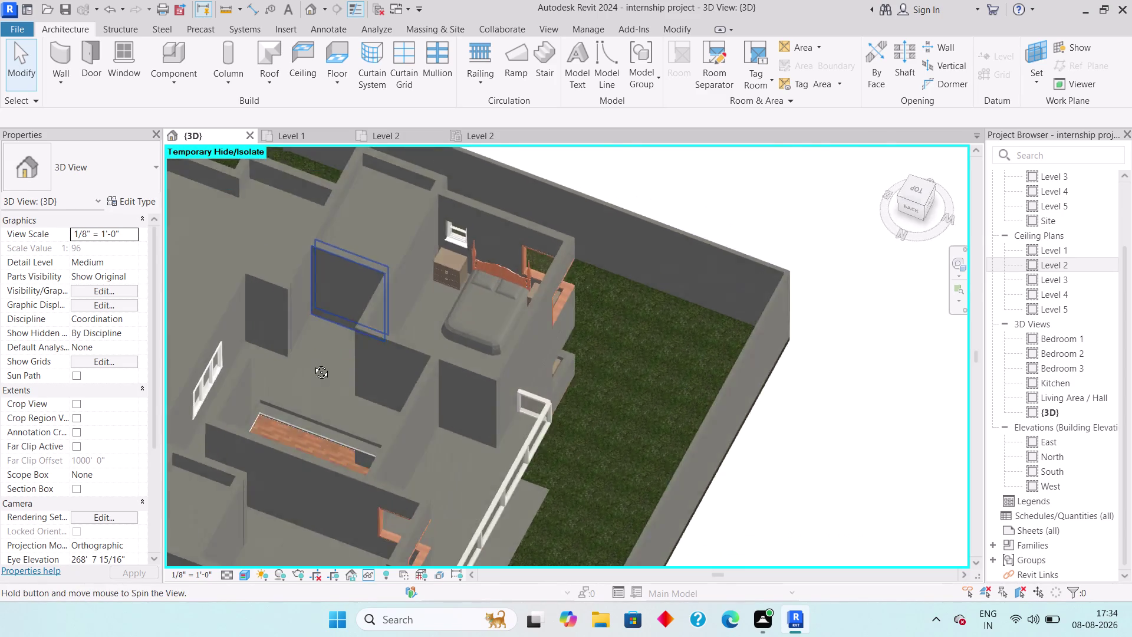
middle_drag(320, 368, 287, 342)
scroll(down, 3)
middle_drag(276, 335, 374, 341)
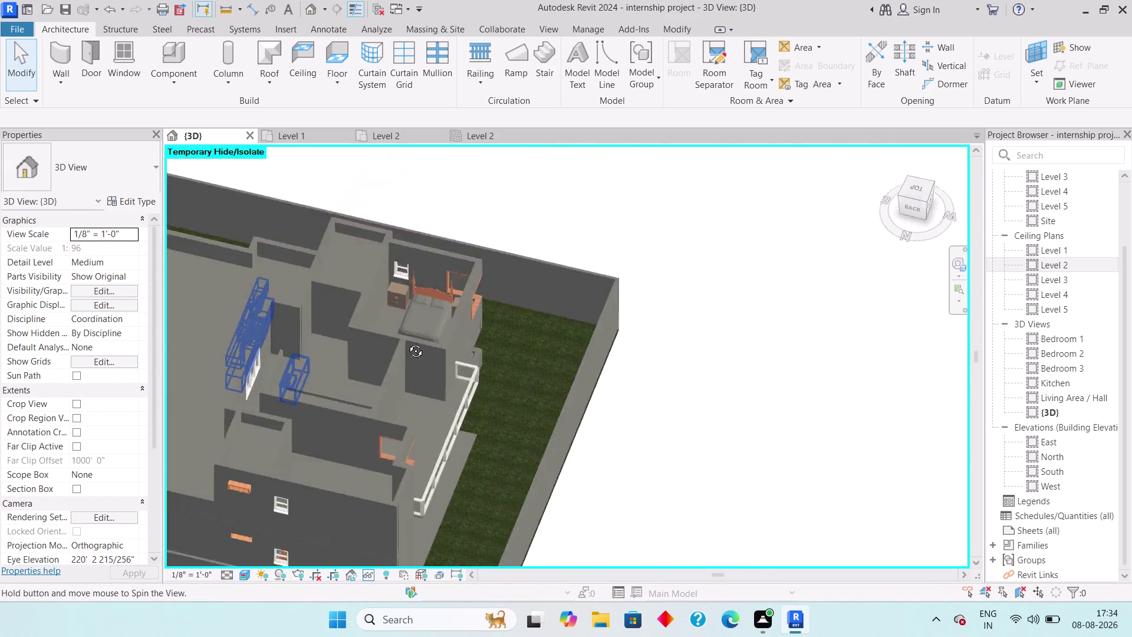
middle_drag(375, 342, 790, 326)
middle_drag(690, 367, 712, 529)
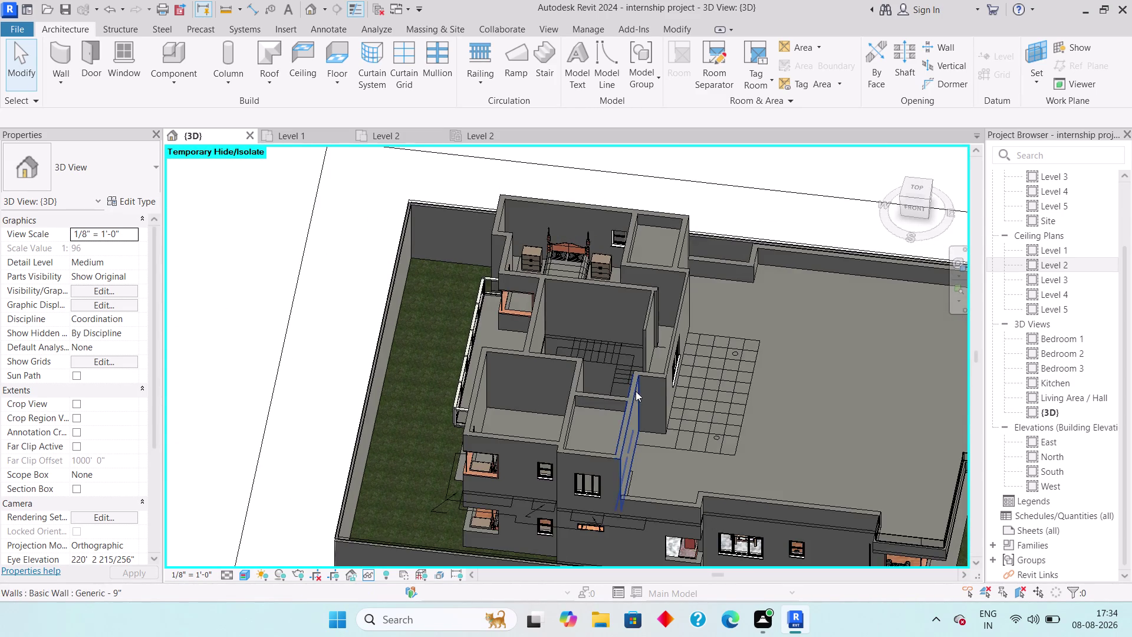
middle_drag(644, 407, 724, 540)
scroll(up, 3)
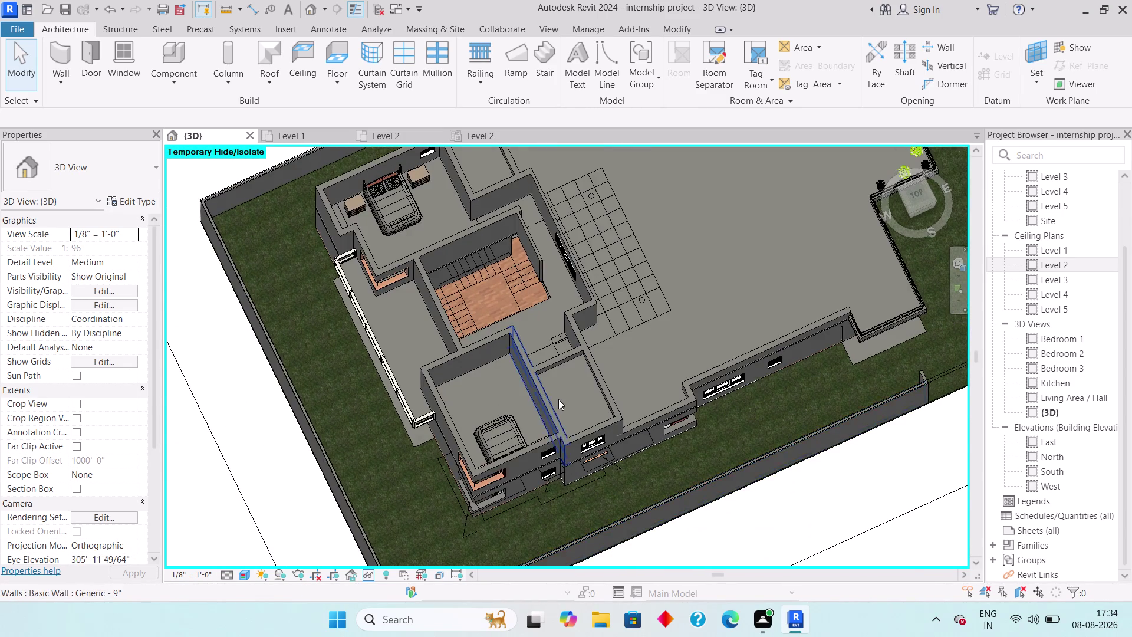
scroll(up, 3)
middle_drag(564, 420, 410, 570)
scroll(down, 3)
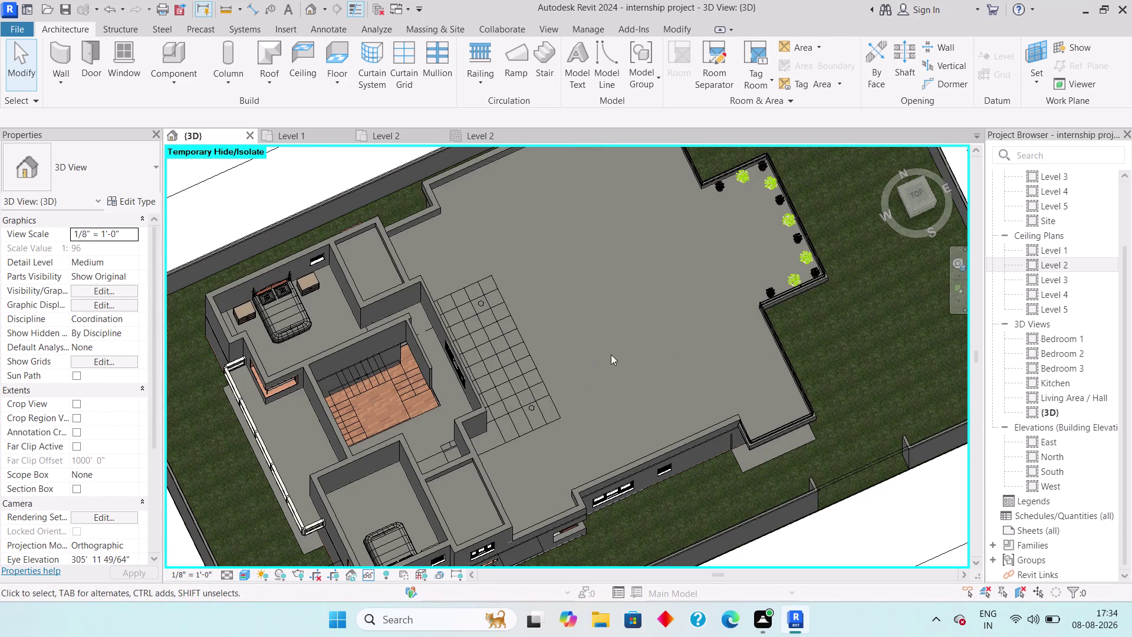
Orbit around the terrace edge to an angled overview, then bring up File Explorer.
middle_drag(690, 339, 672, 303)
middle_drag(740, 356, 539, 290)
middle_drag(537, 283, 531, 272)
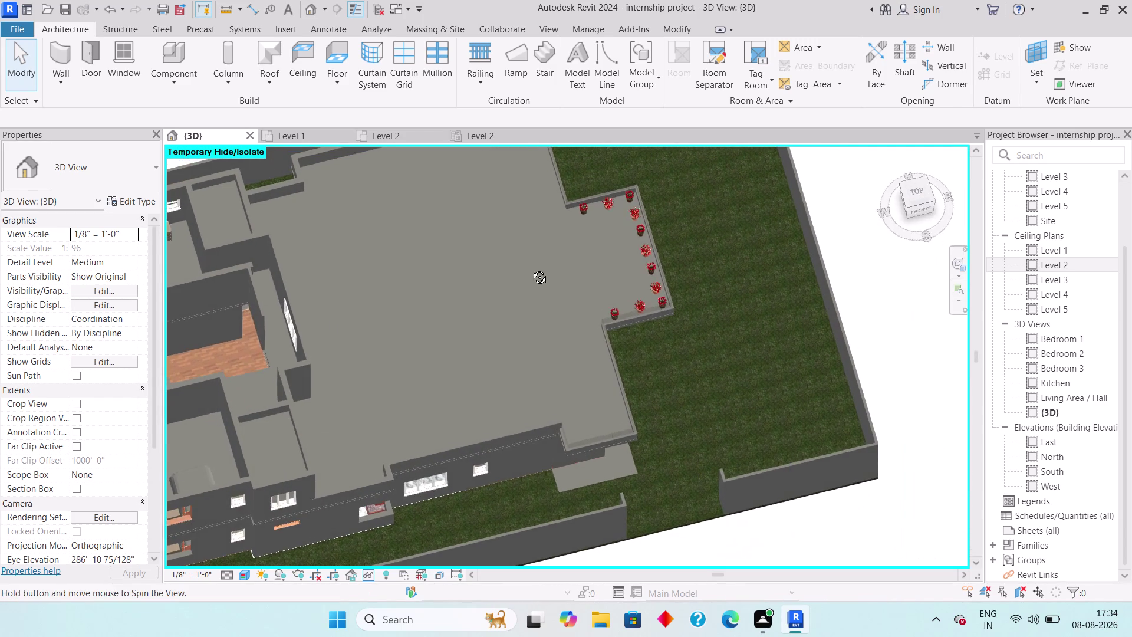
middle_drag(531, 272, 527, 222)
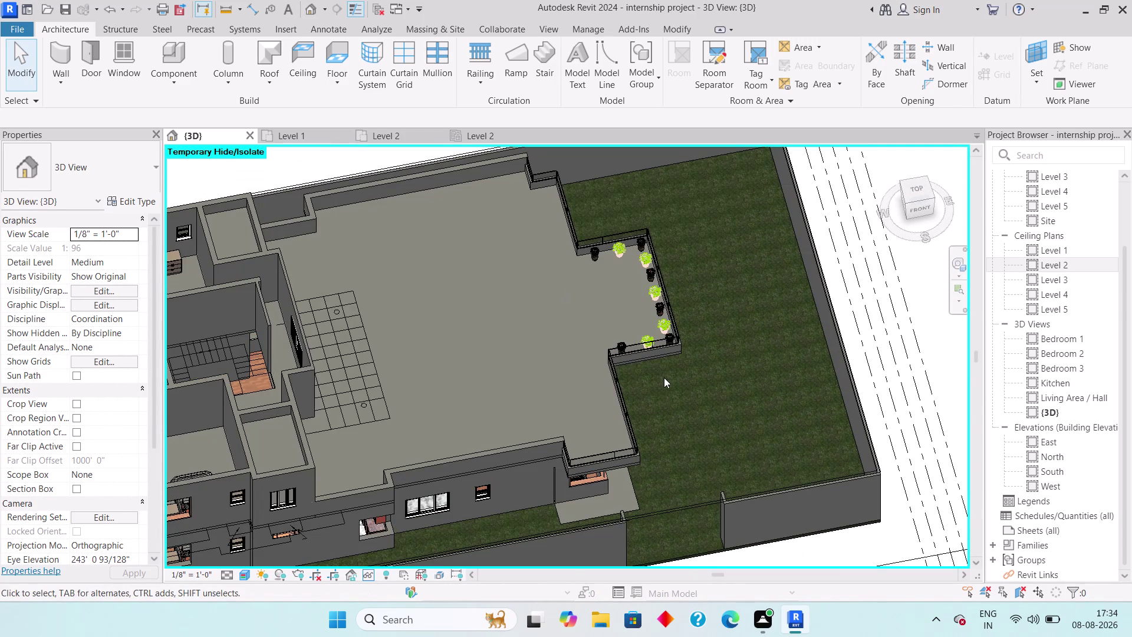
click(600, 623)
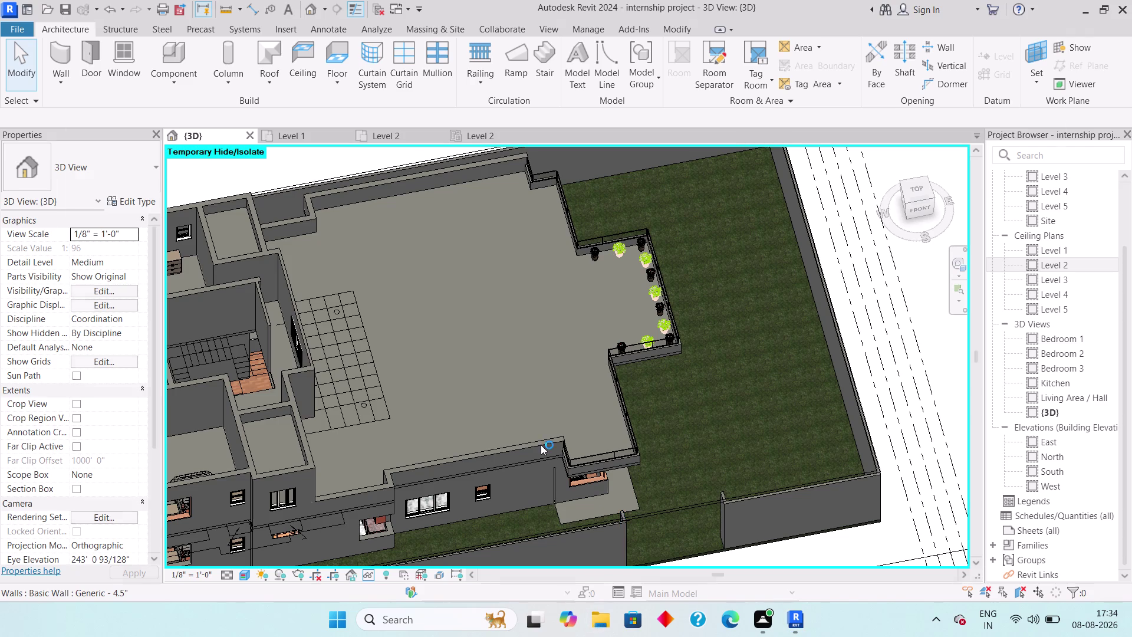
click(71, 257)
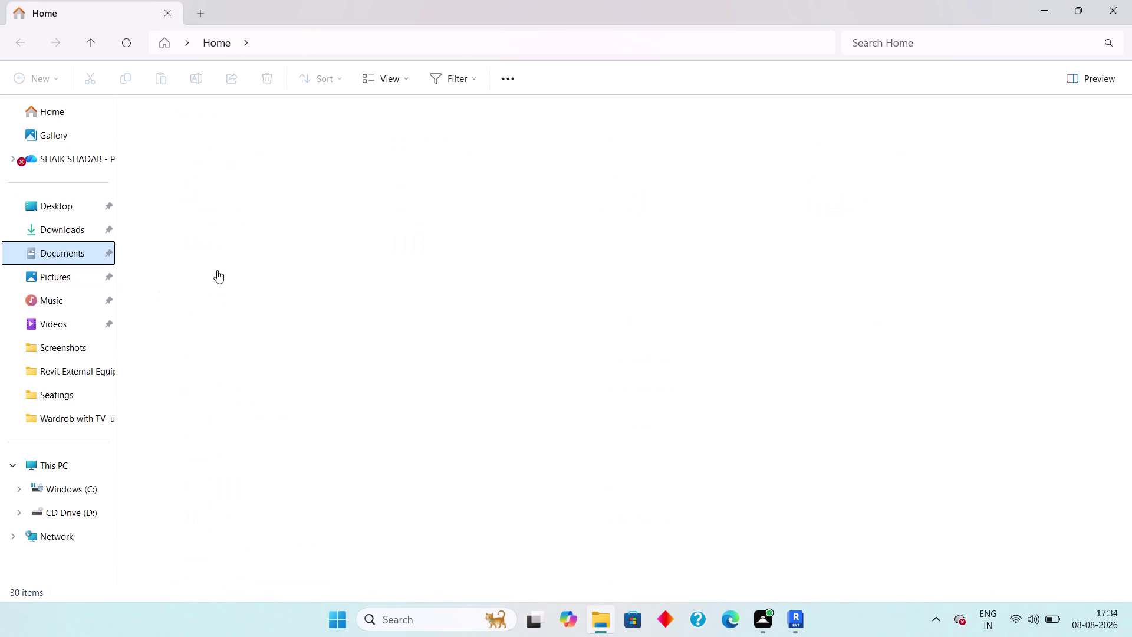
Open the Revit External Equipments folder and return to the Revit project.
double_click(234, 231)
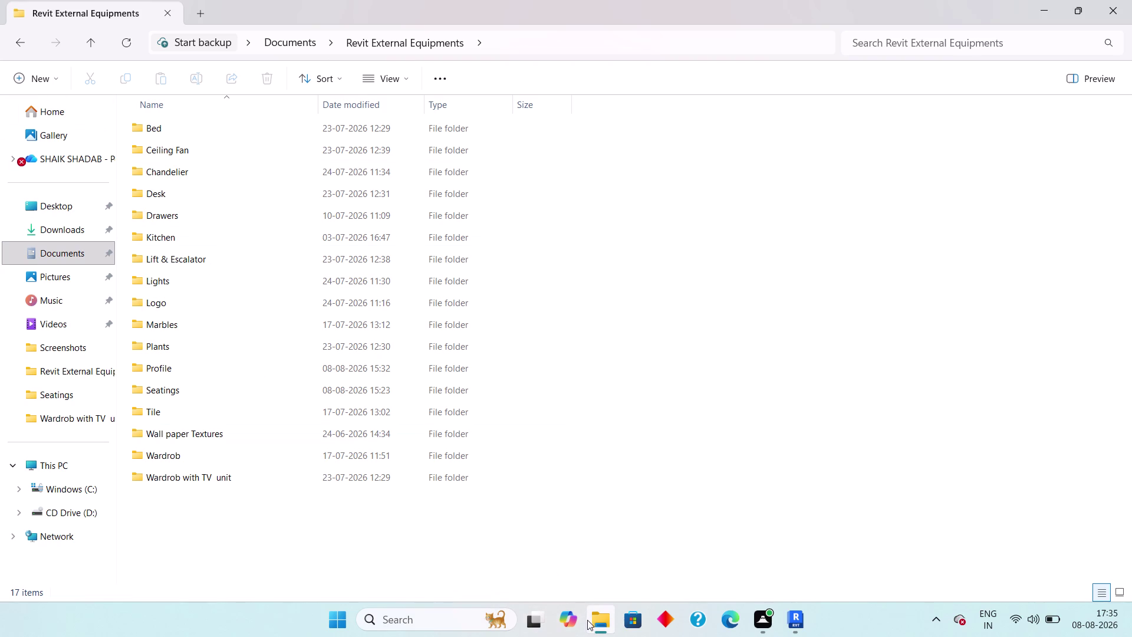
click(604, 626)
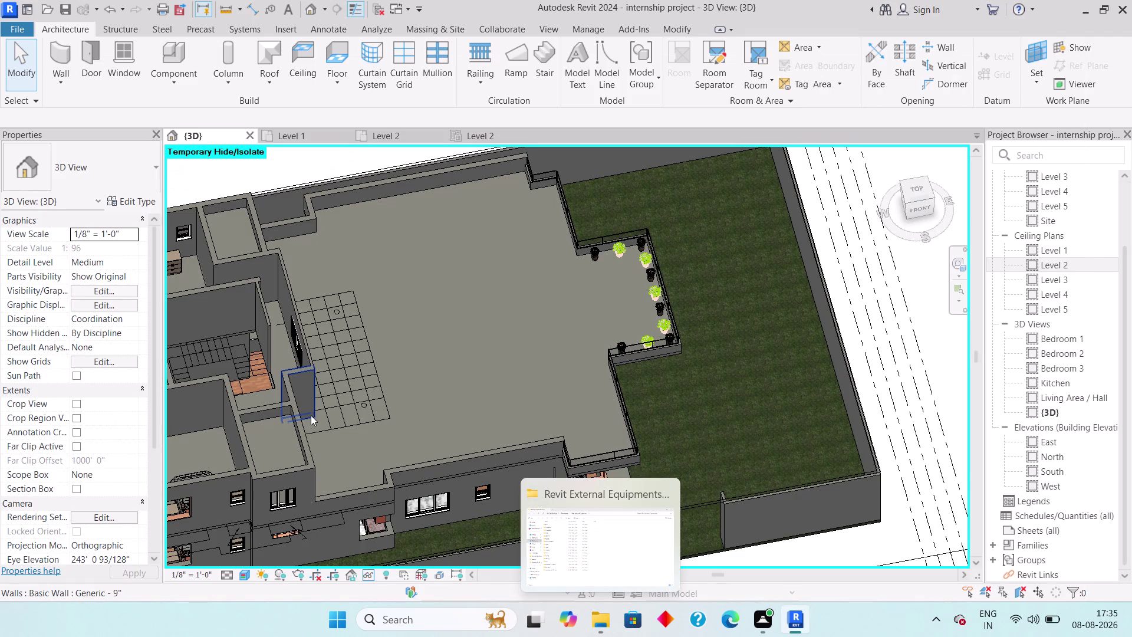
Switch to the Level 2 plan centred on kitchen opening D1 and start measuring.
key(Escape)
middle_drag(496, 407, 455, 382)
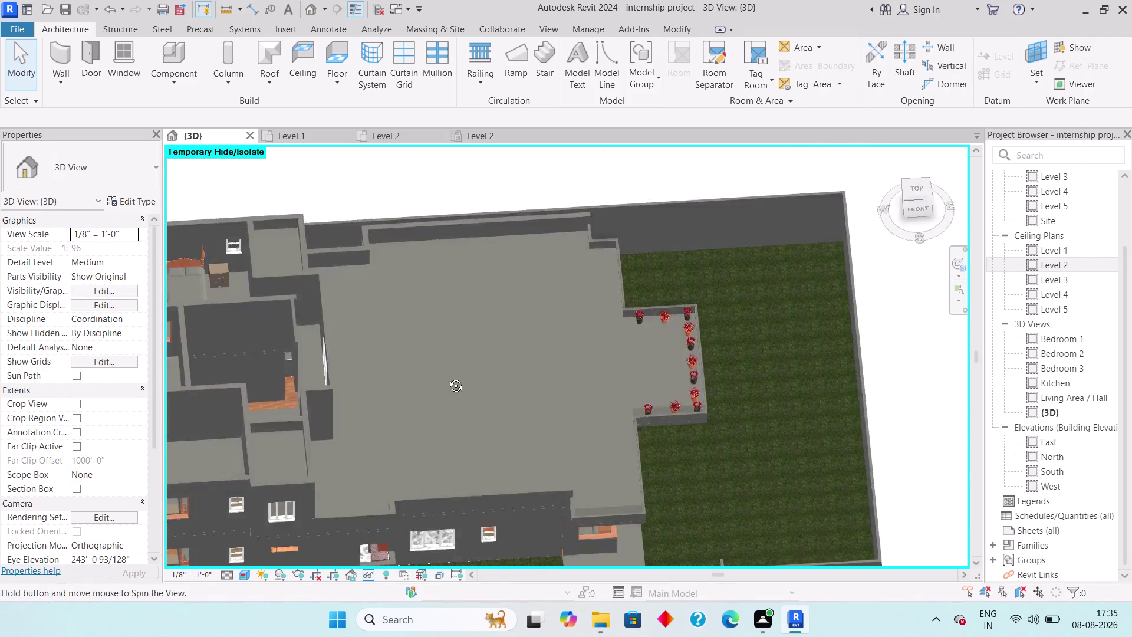
middle_drag(455, 381, 442, 376)
click(387, 135)
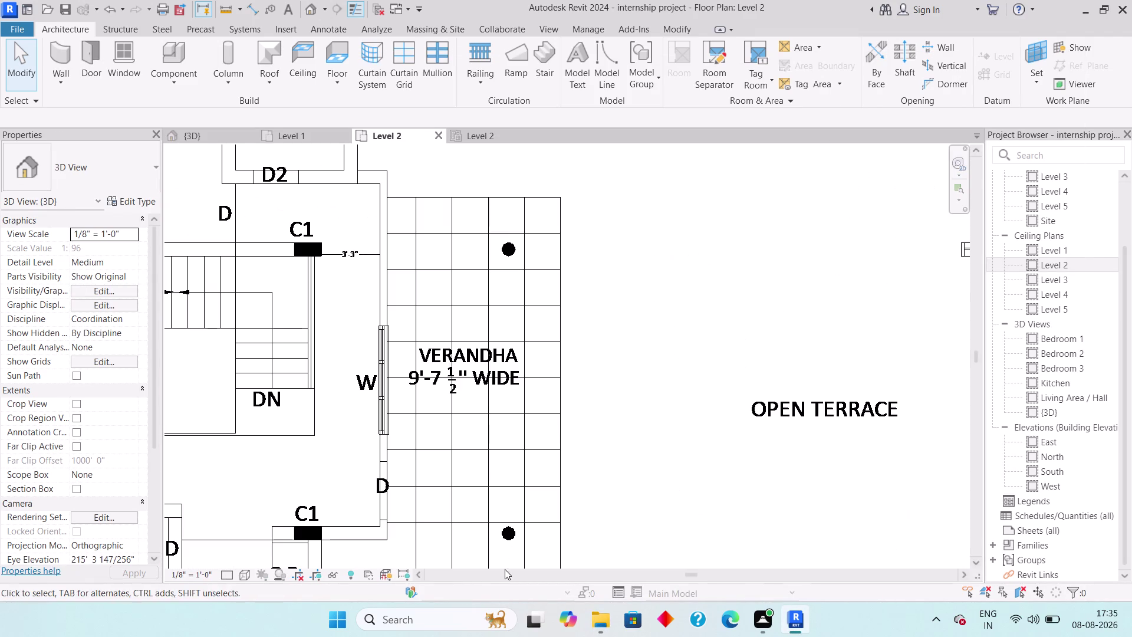
middle_drag(461, 495, 588, 293)
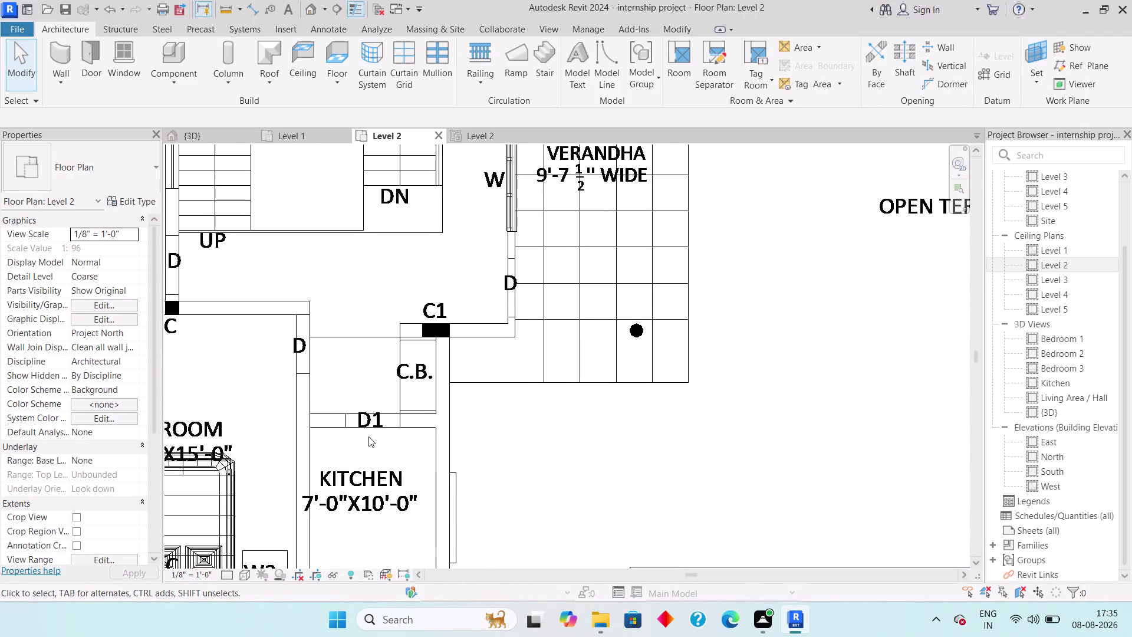
scroll(up, 3)
middle_drag(372, 436, 401, 407)
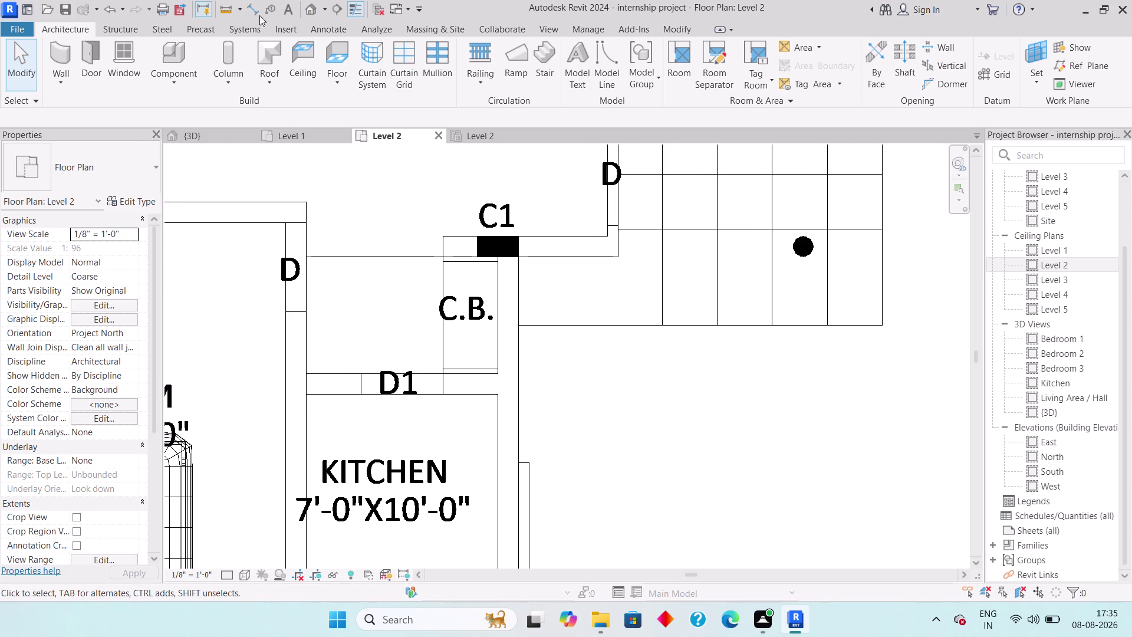
click(230, 7)
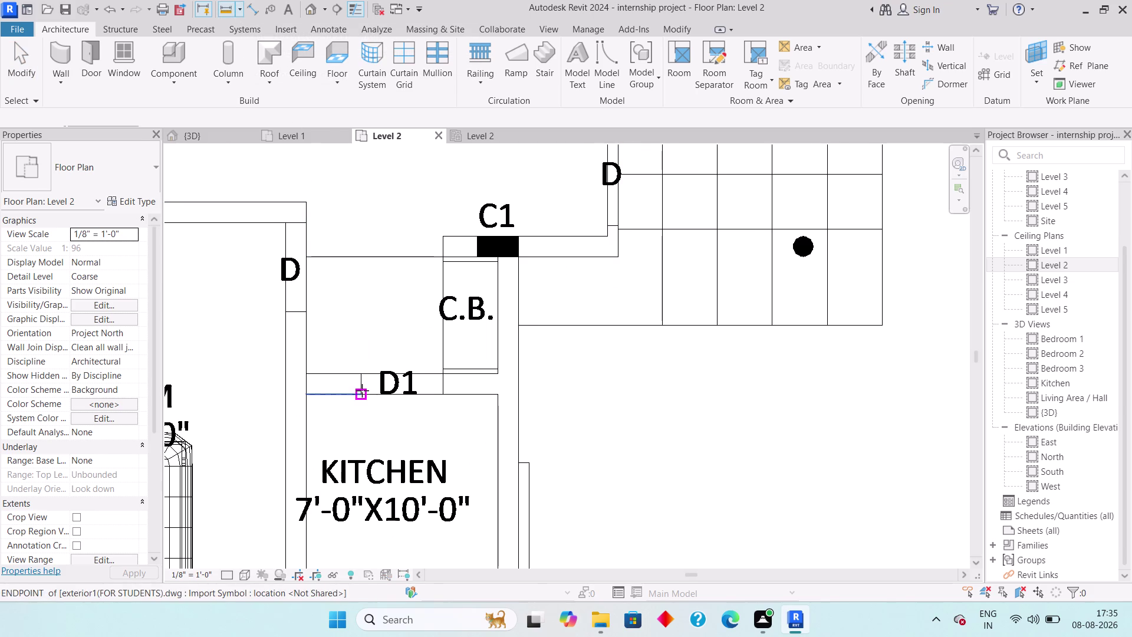
Measure the kitchen opening D1 at 3'-0".
click(362, 390)
click(440, 391)
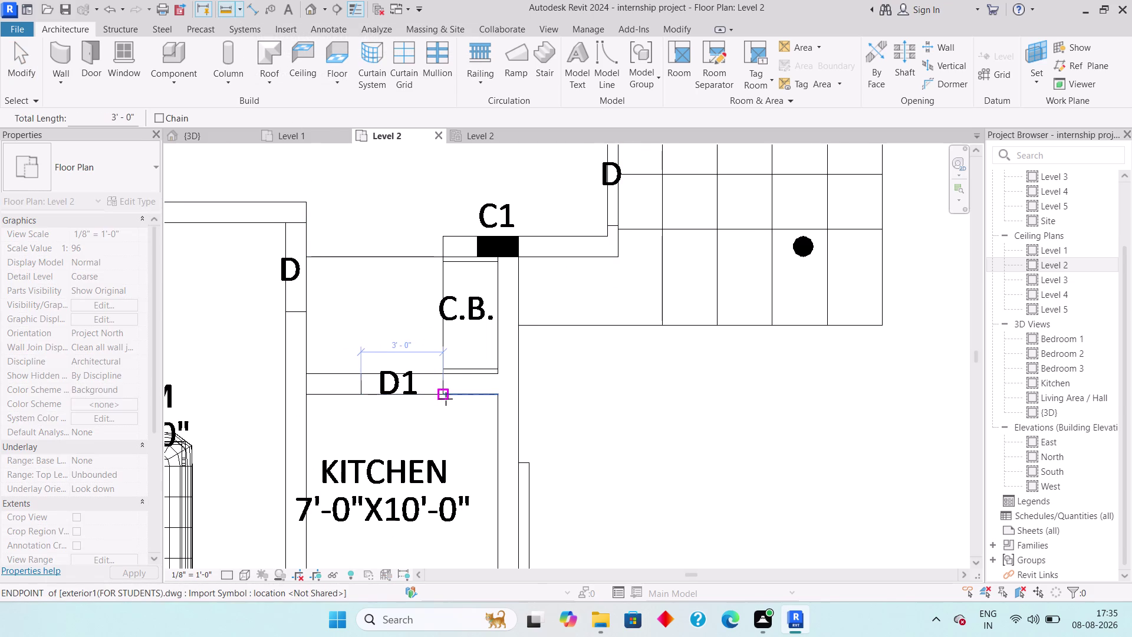
scroll(down, 3)
middle_drag(429, 450, 486, 266)
scroll(down, 3)
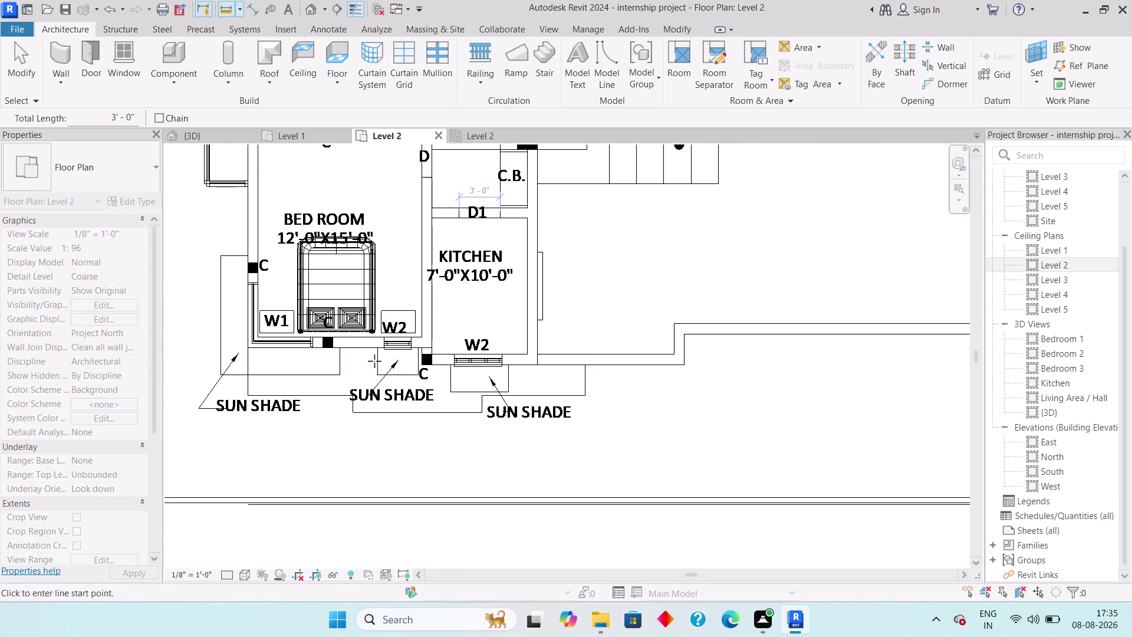
middle_drag(376, 340, 403, 570)
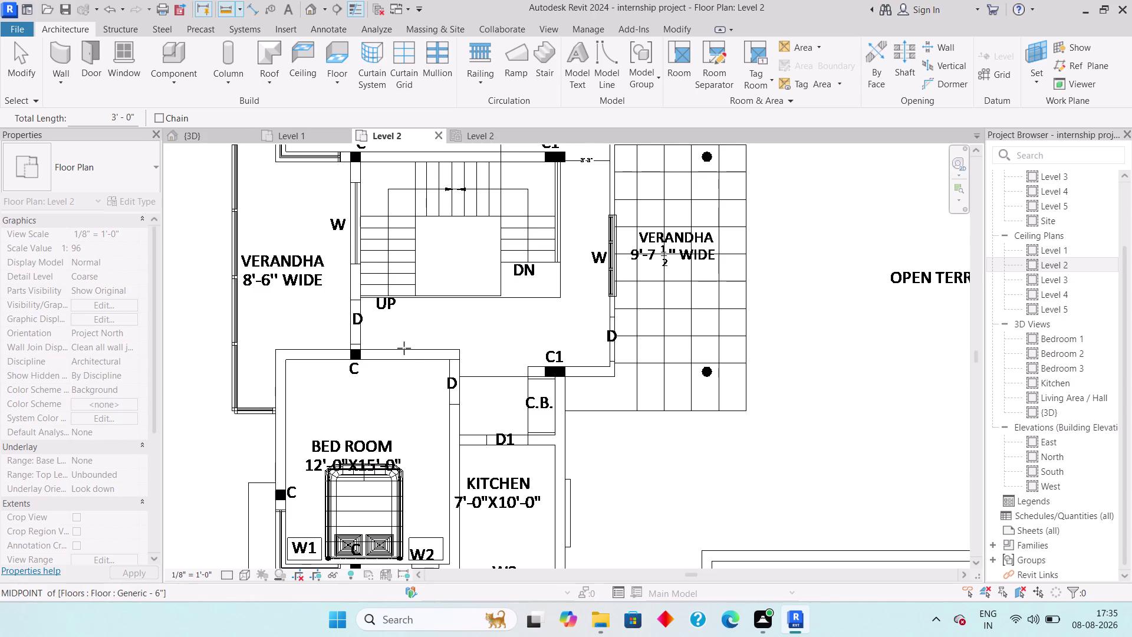
middle_drag(403, 379, 386, 457)
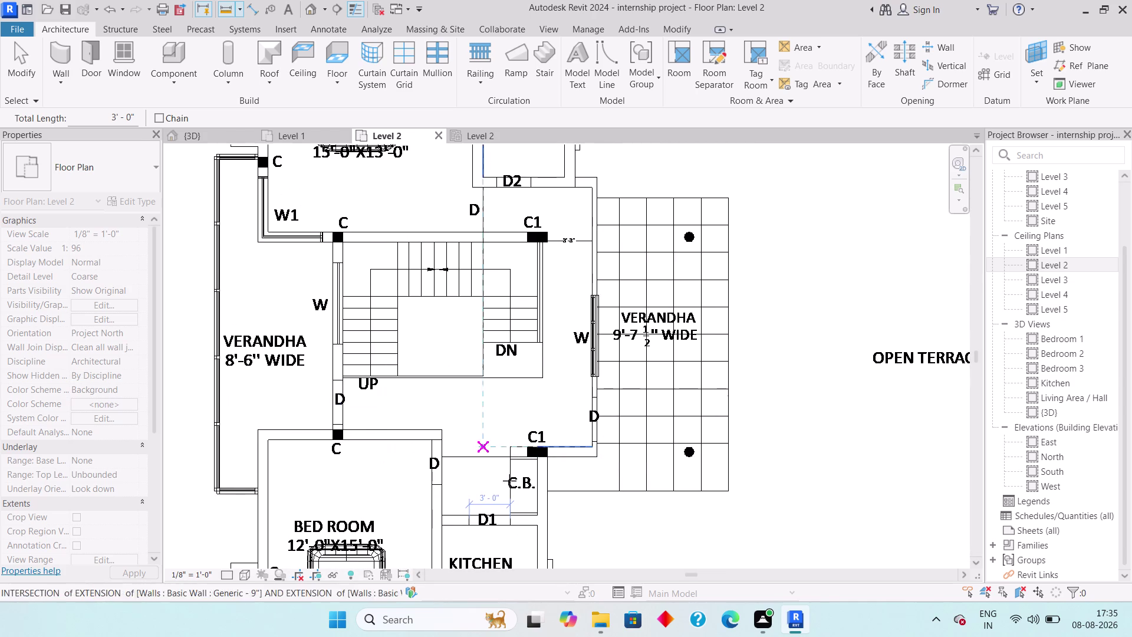
middle_drag(491, 490, 493, 338)
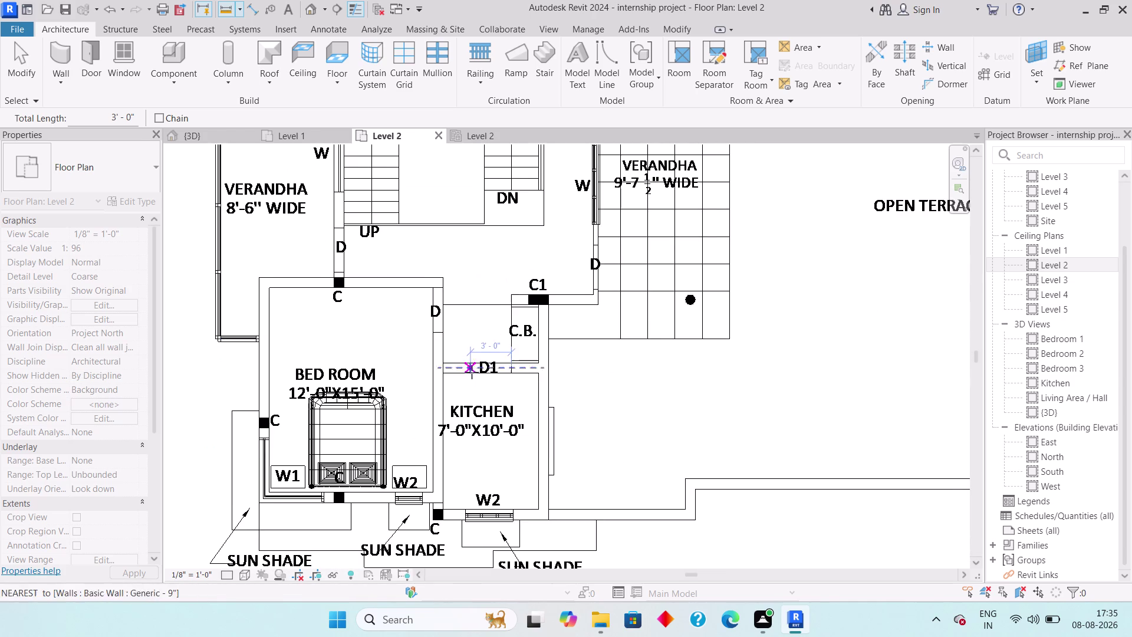
scroll(up, 3)
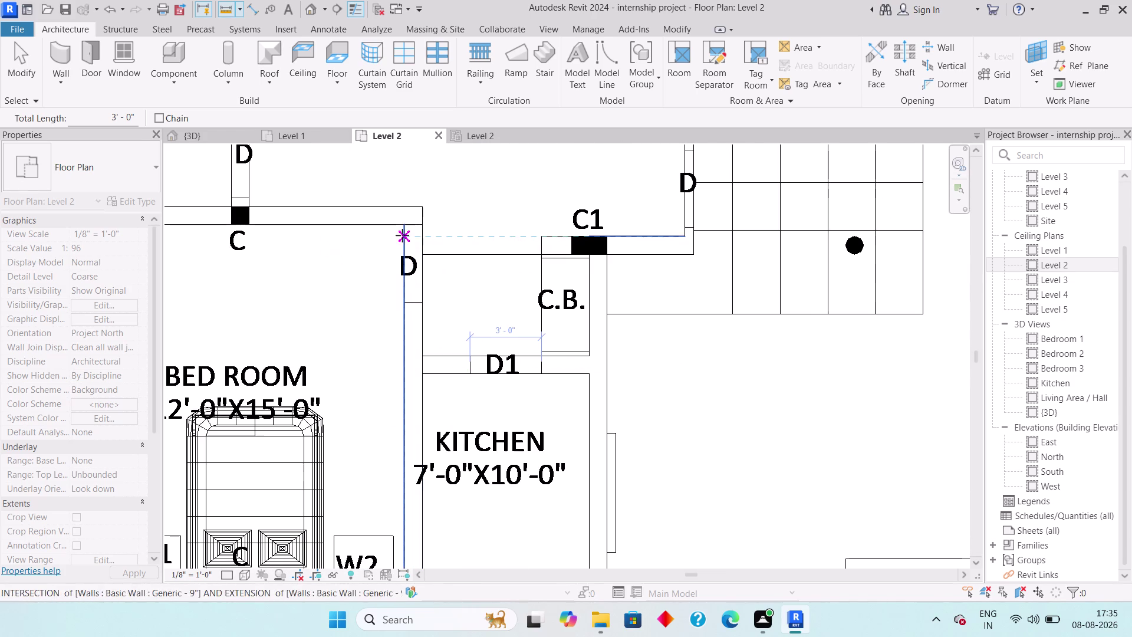
Measure the door D opening at the corner as 3'-3".
click(402, 228)
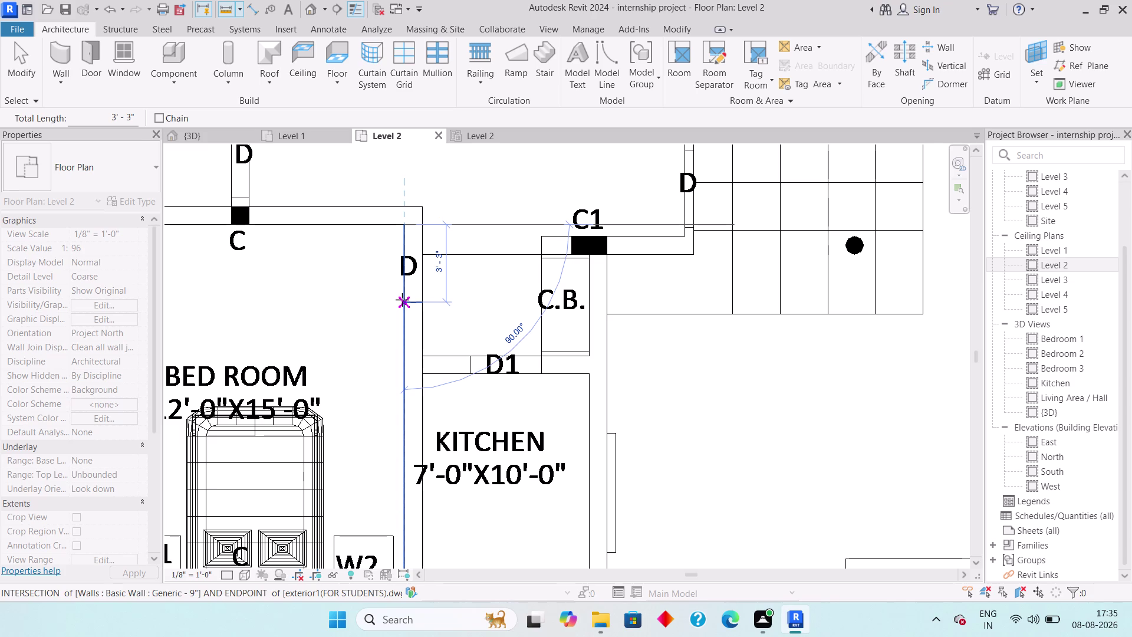
click(402, 300)
key(Escape)
middle_drag(527, 273, 500, 399)
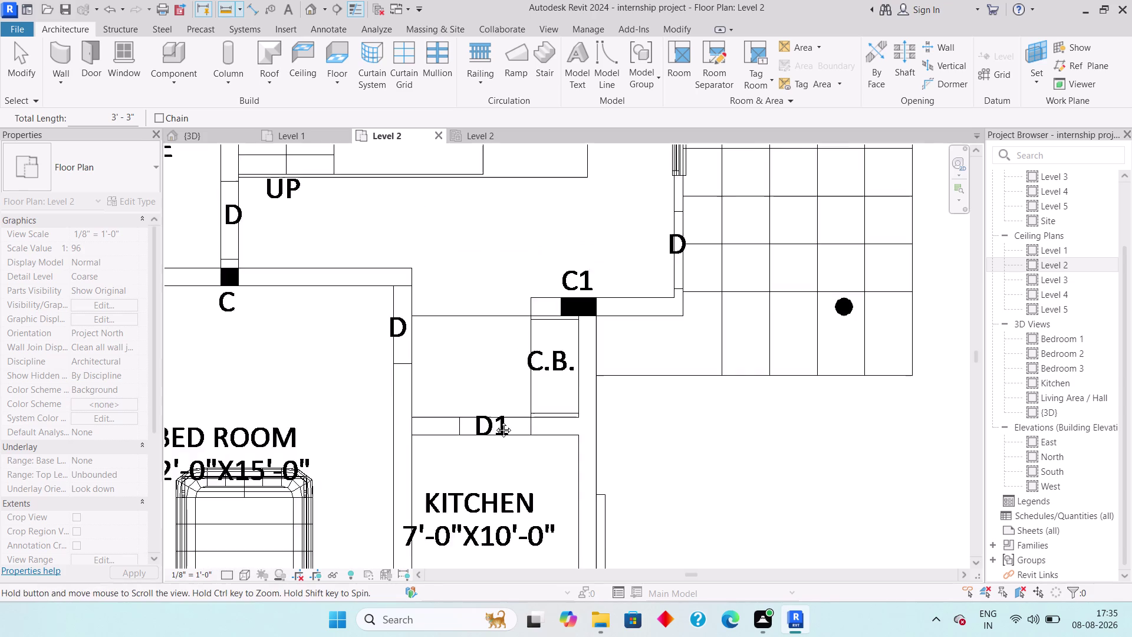
middle_drag(500, 398, 477, 477)
scroll(down, 3)
middle_drag(474, 351, 491, 330)
middle_drag(491, 322, 510, 412)
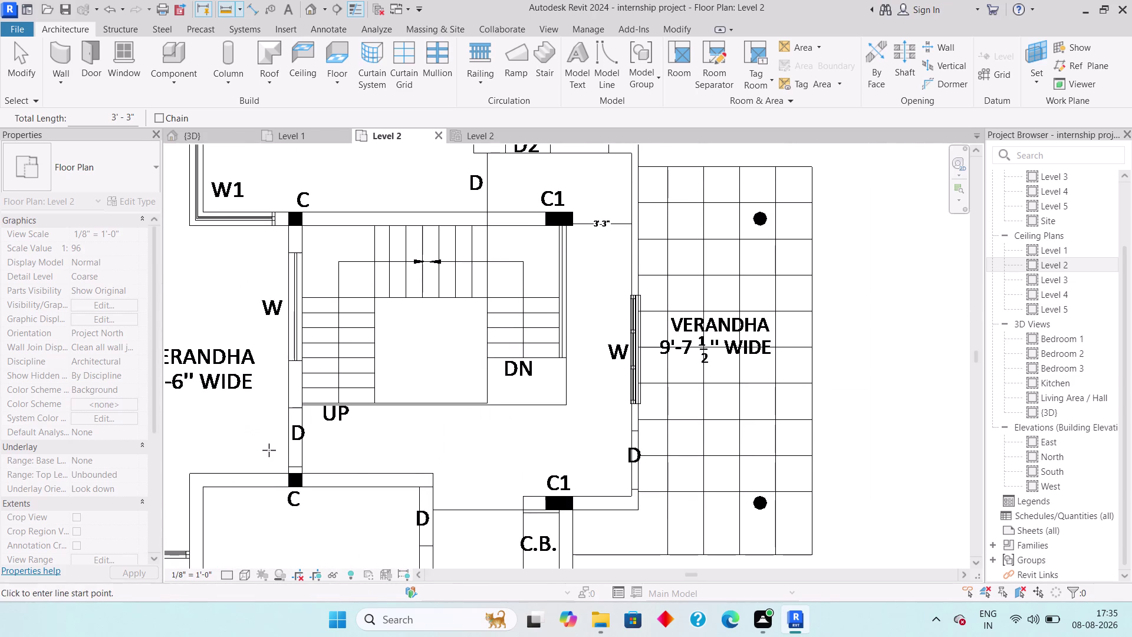
scroll(up, 3)
Measure the door D openings beside the stairs and below, 3'-3".
click(313, 471)
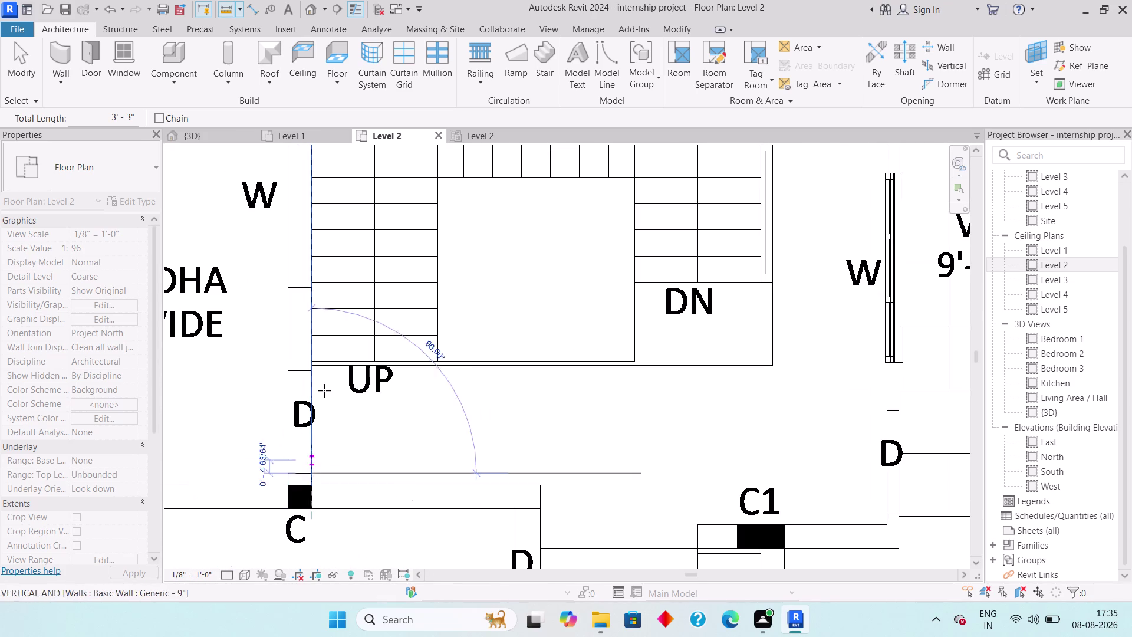
click(311, 375)
middle_drag(414, 318, 360, 516)
scroll(down, 3)
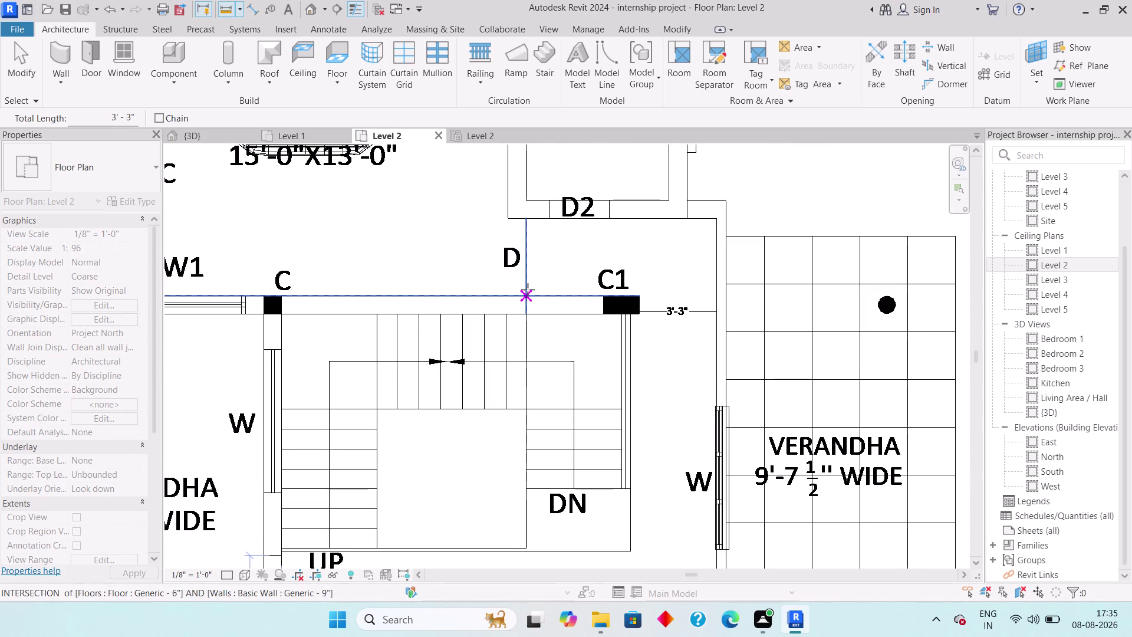
click(528, 290)
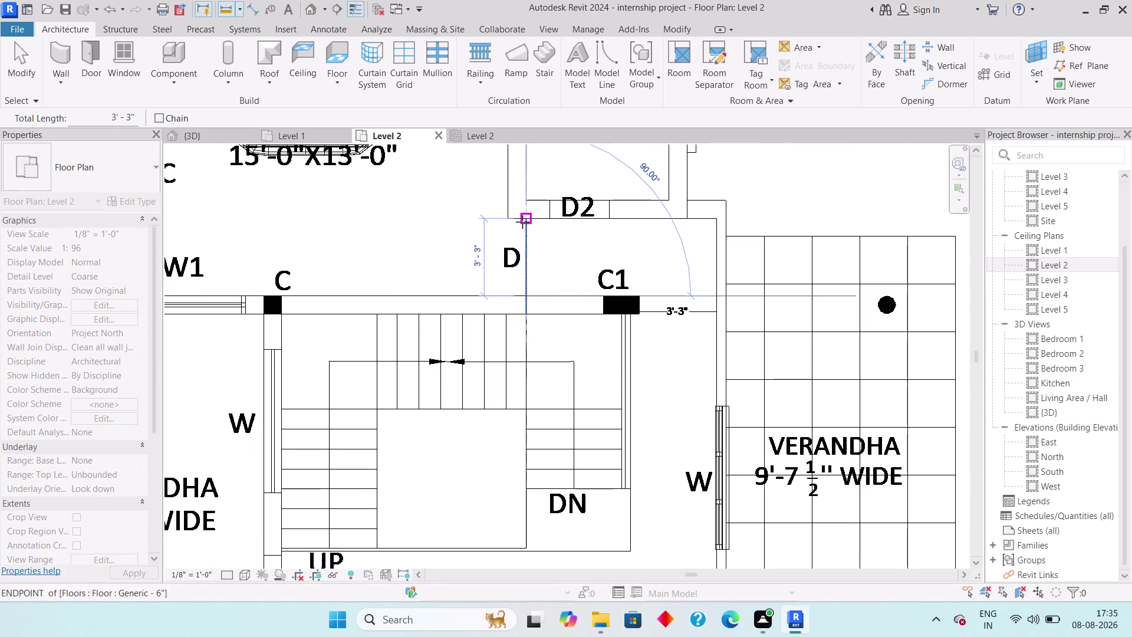
click(523, 222)
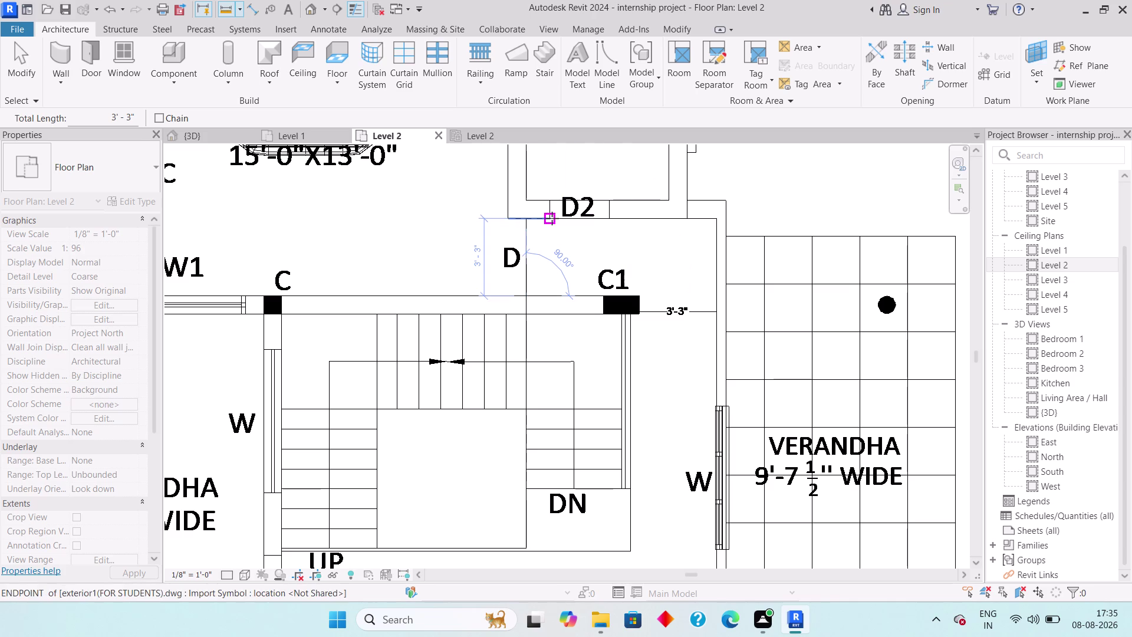
Measure the toilet door opening D2 at 2'-6".
click(552, 218)
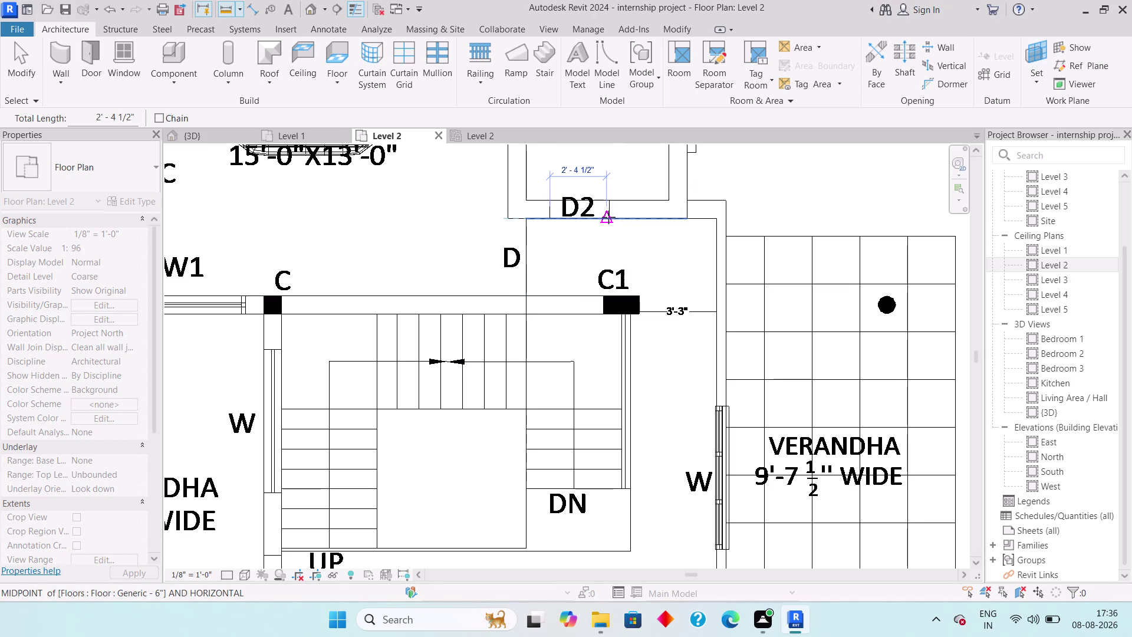
scroll(up, 3)
scroll(up, 3)
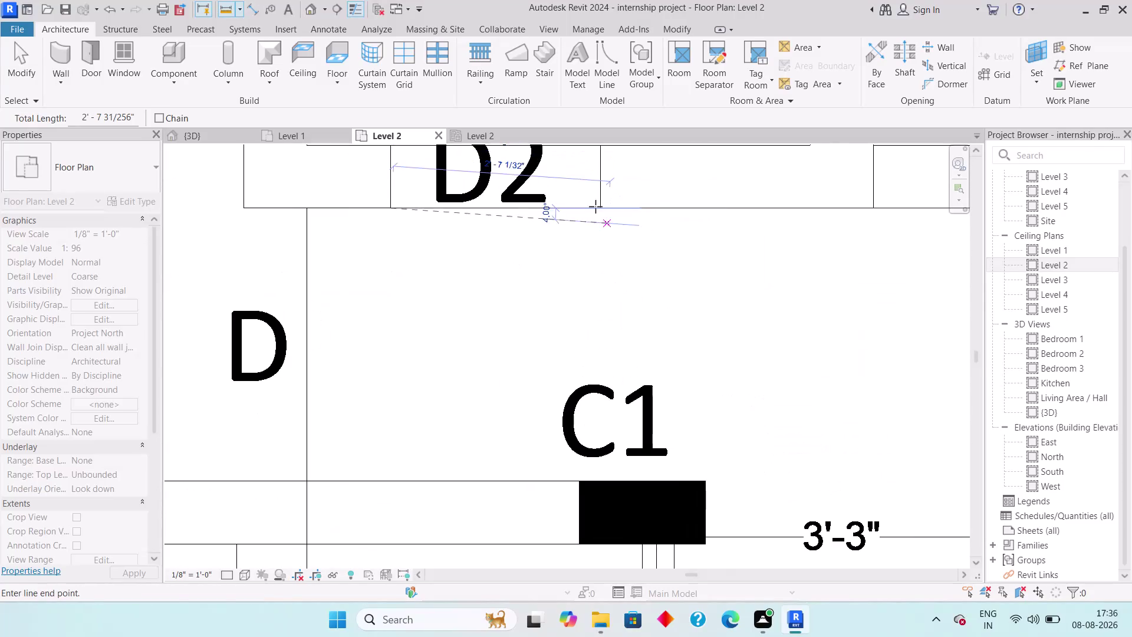
click(602, 202)
middle_drag(606, 258, 605, 295)
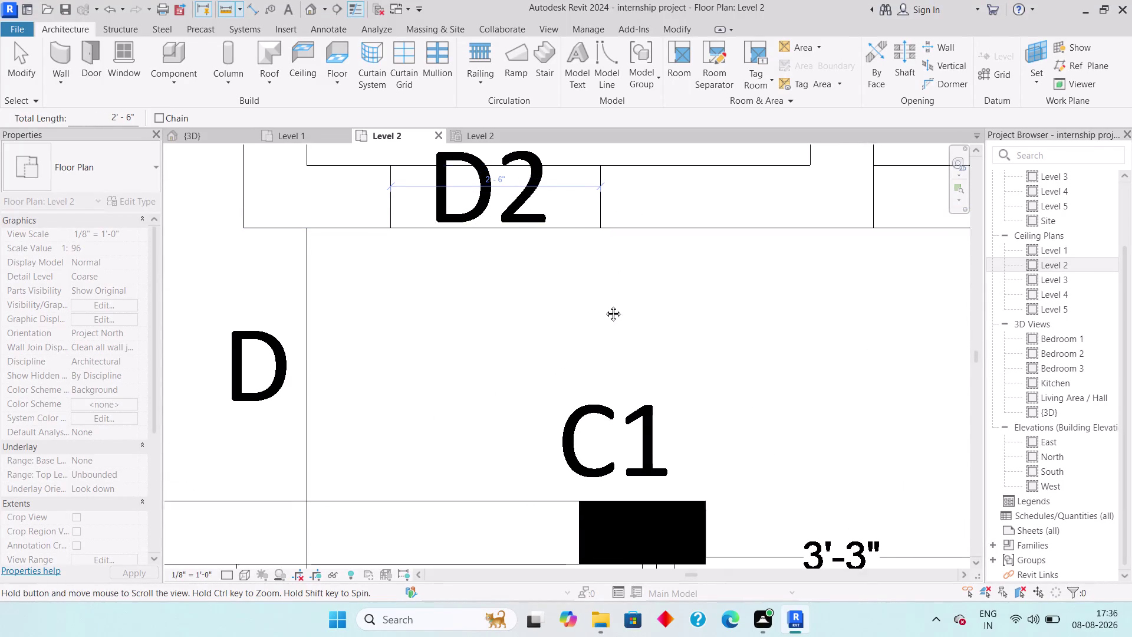
middle_drag(605, 294, 602, 327)
scroll(down, 3)
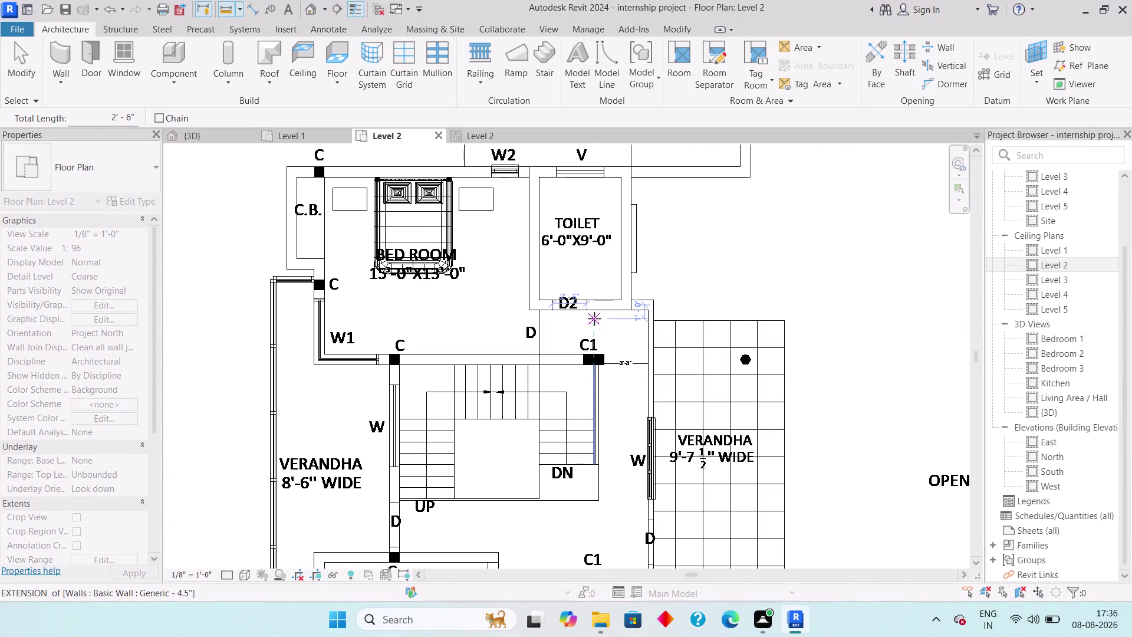
scroll(down, 3)
middle_drag(592, 393, 626, 298)
scroll(up, 3)
scroll(up, 3)
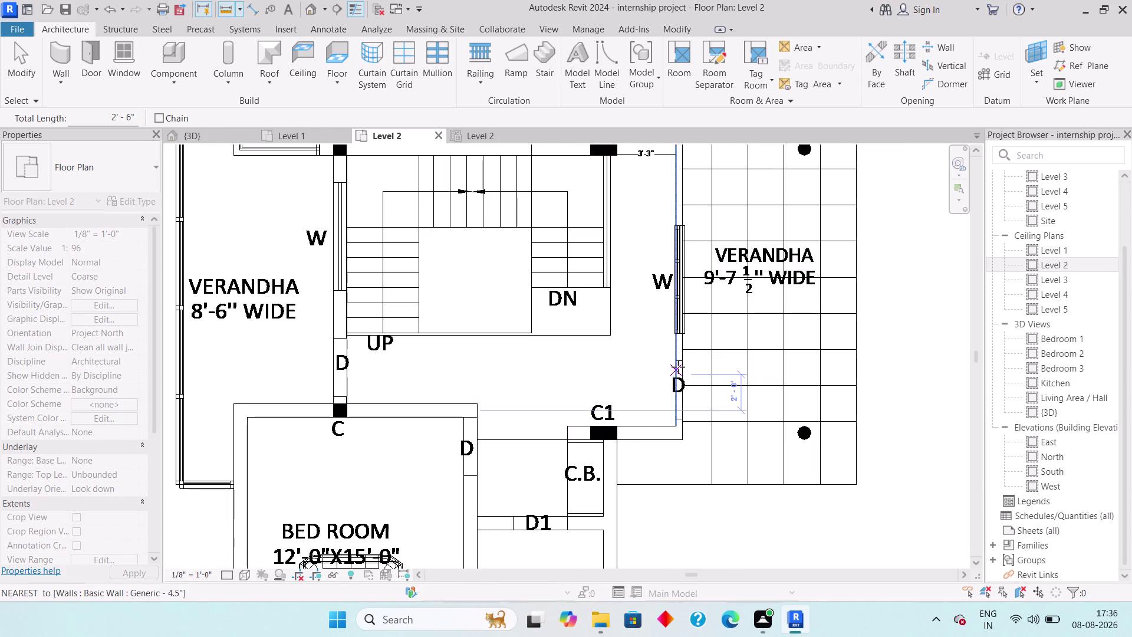
Draw a short wall segment ending at the wall intersection, then stop the wall chain.
click(671, 358)
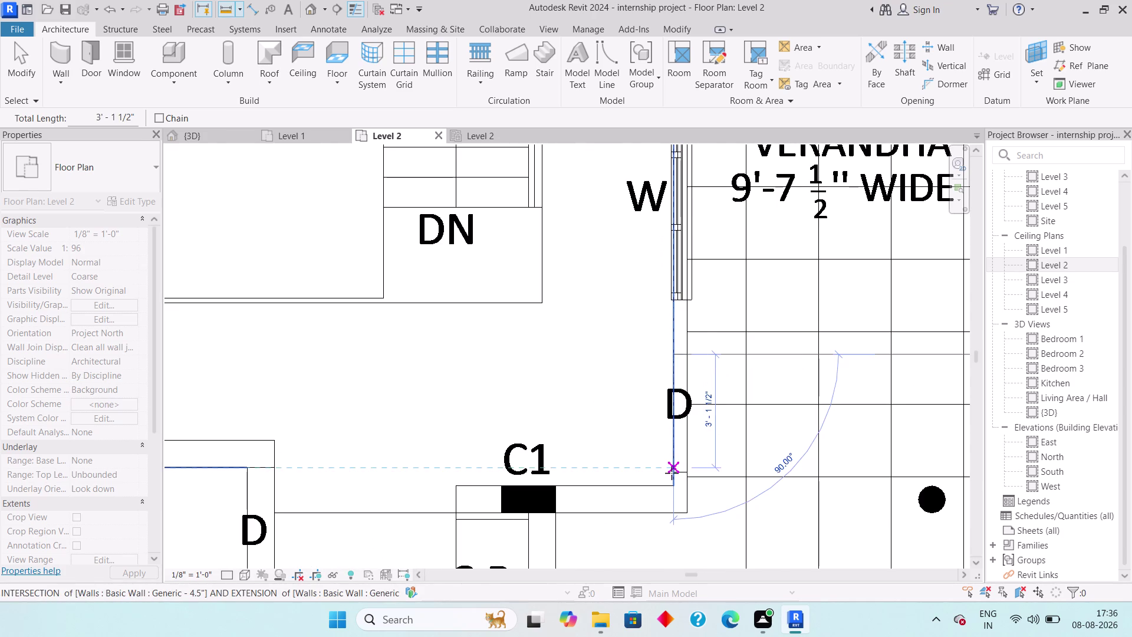
click(671, 475)
key(Escape)
key(Escape)
scroll(down, 3)
key(Escape)
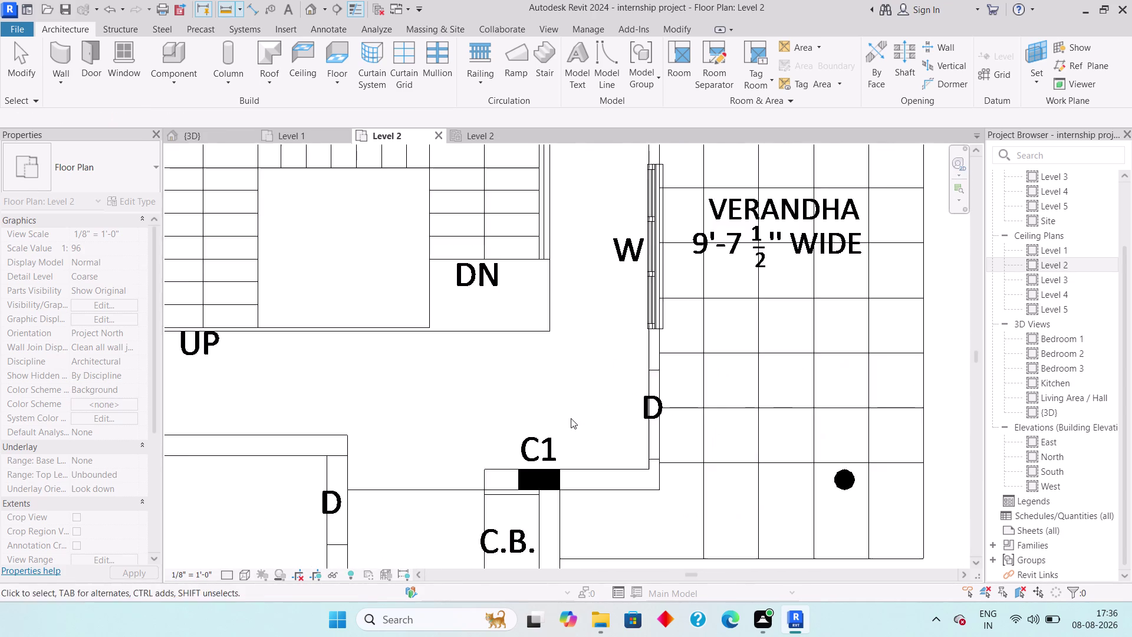
key(Escape)
Place an Internal Door 3'3"x7' at the bedroom opening D.
key(Escape)
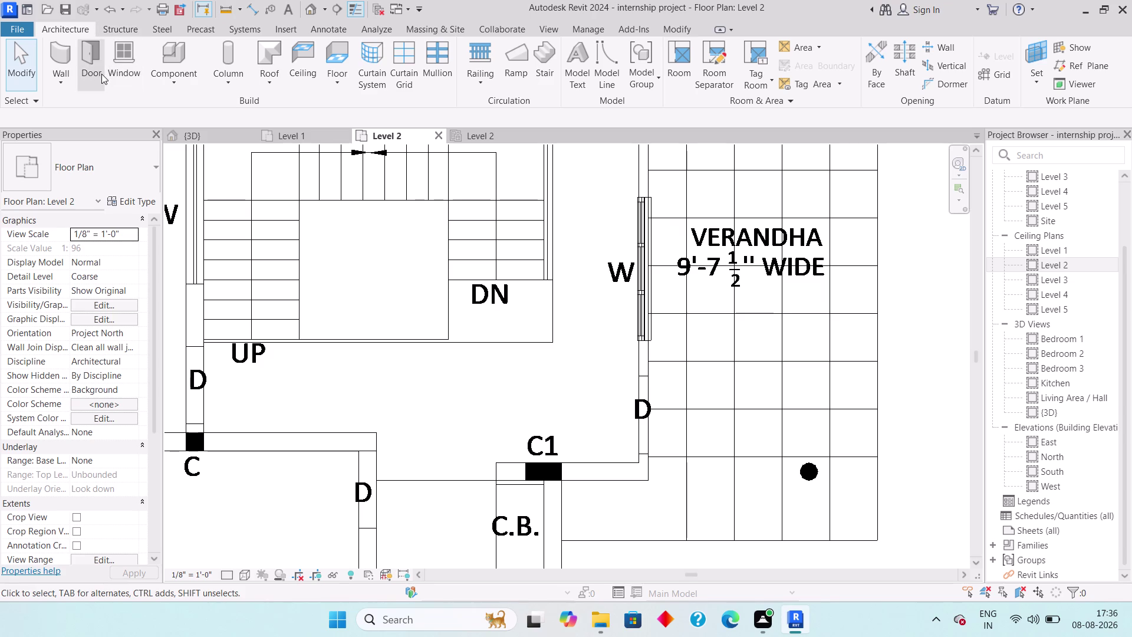
click(102, 73)
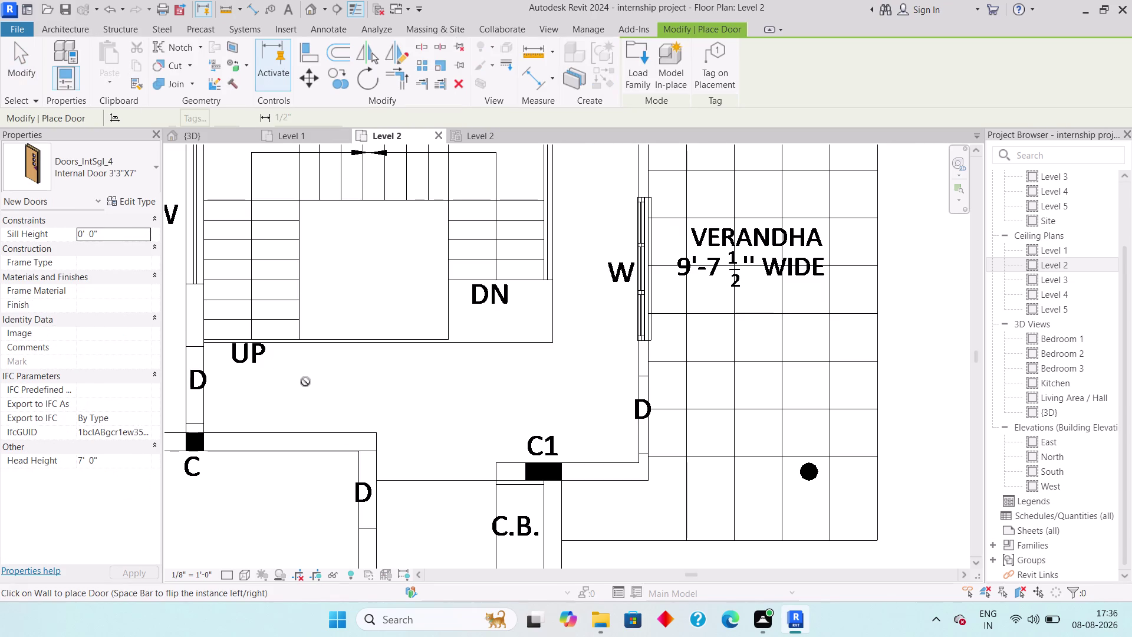
middle_drag(370, 510, 410, 411)
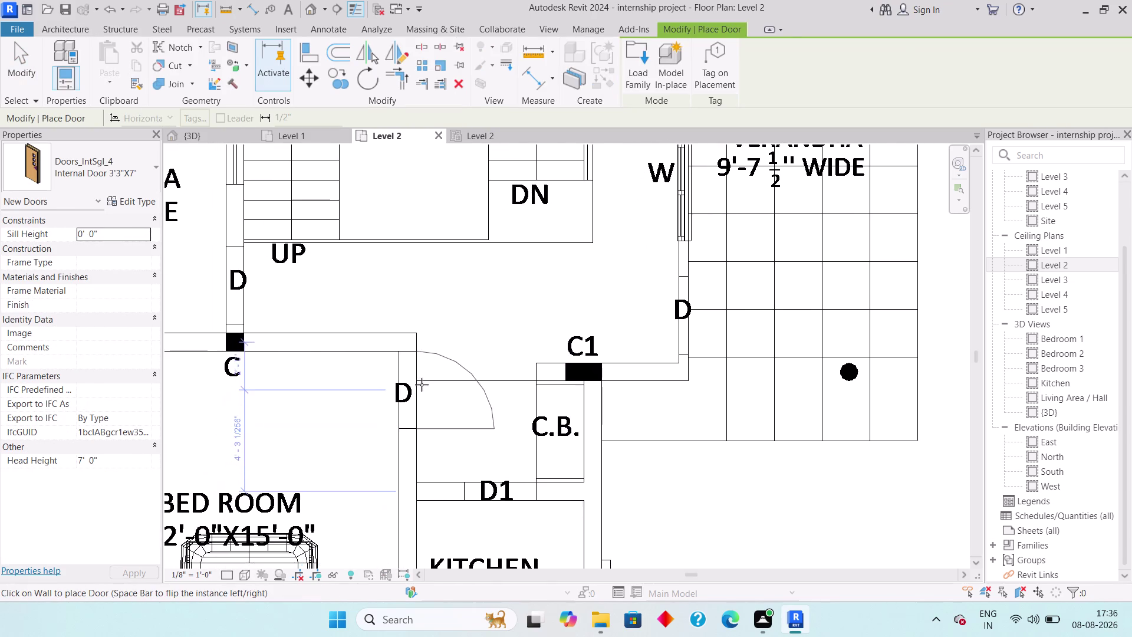
scroll(down, 3)
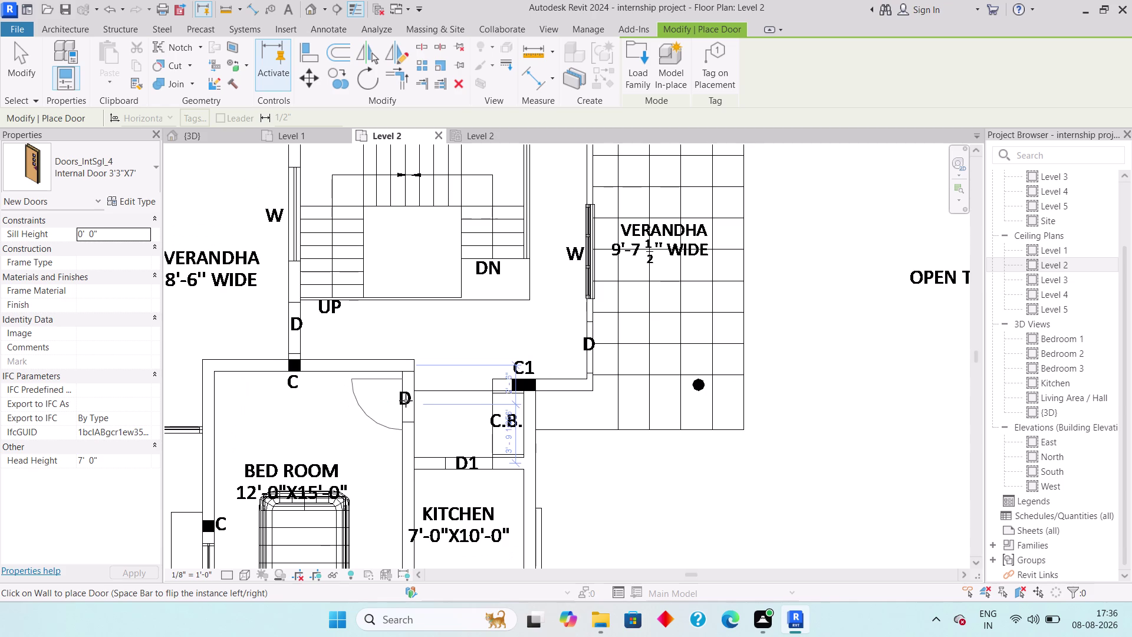
click(406, 400)
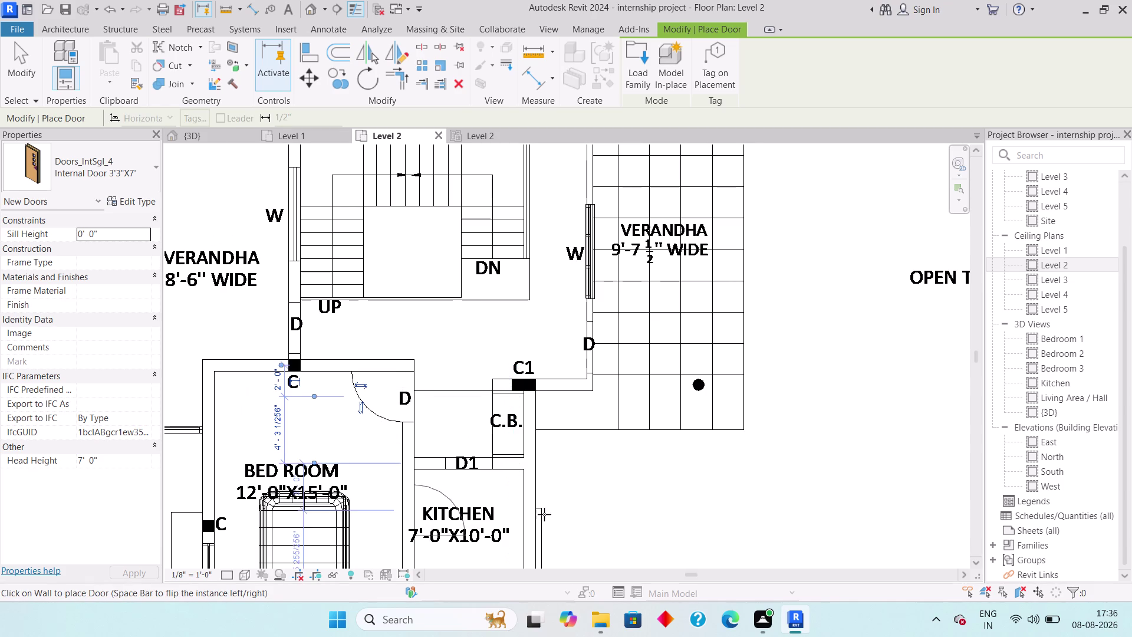
Place flipped doors at the verandah opening D and the opening beside the stairs.
middle_drag(478, 484, 499, 383)
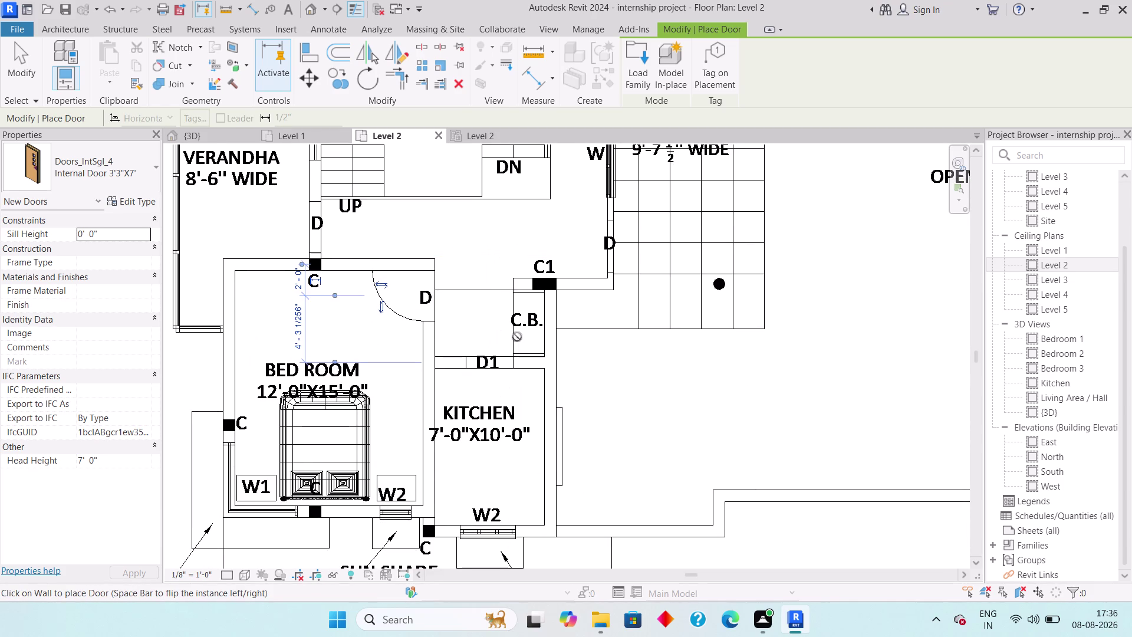
middle_drag(590, 294, 521, 478)
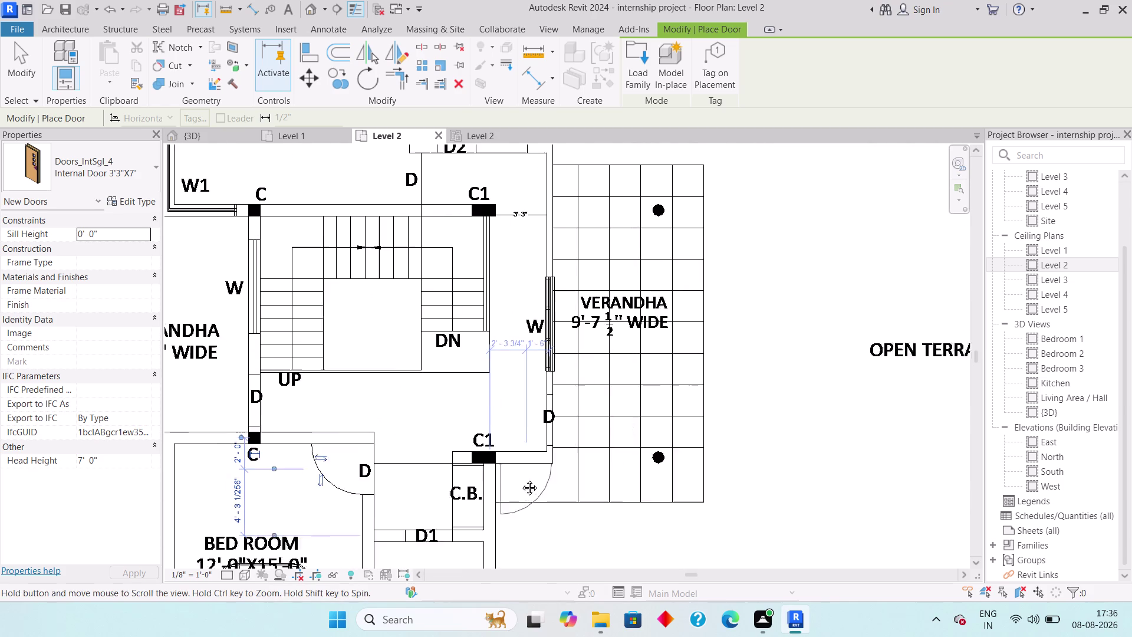
middle_drag(521, 478, 521, 478)
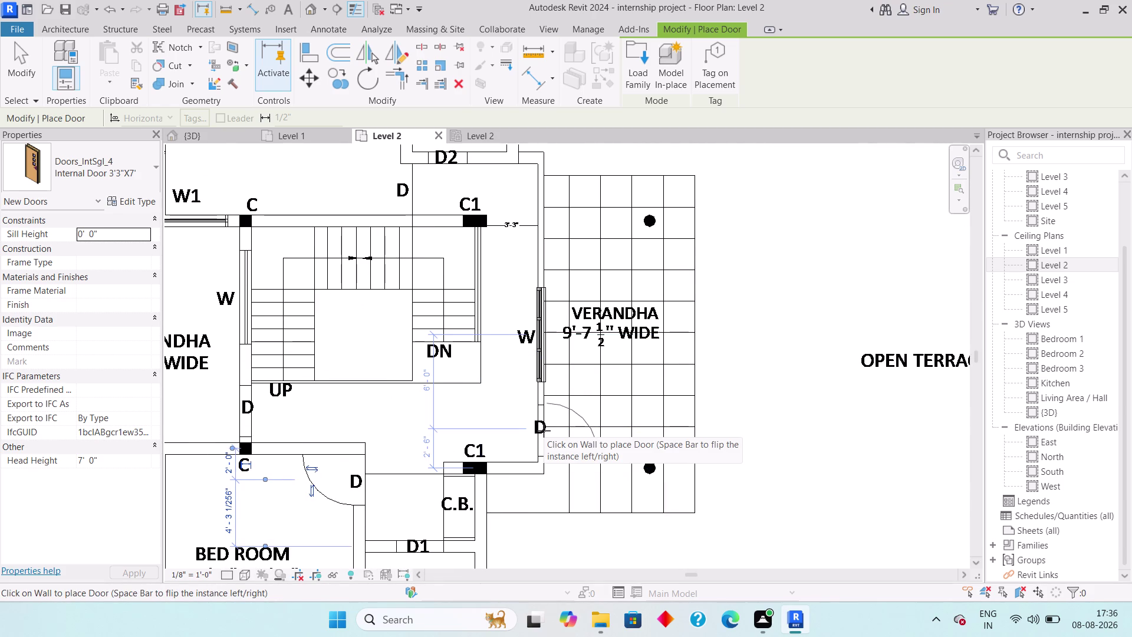
key(space)
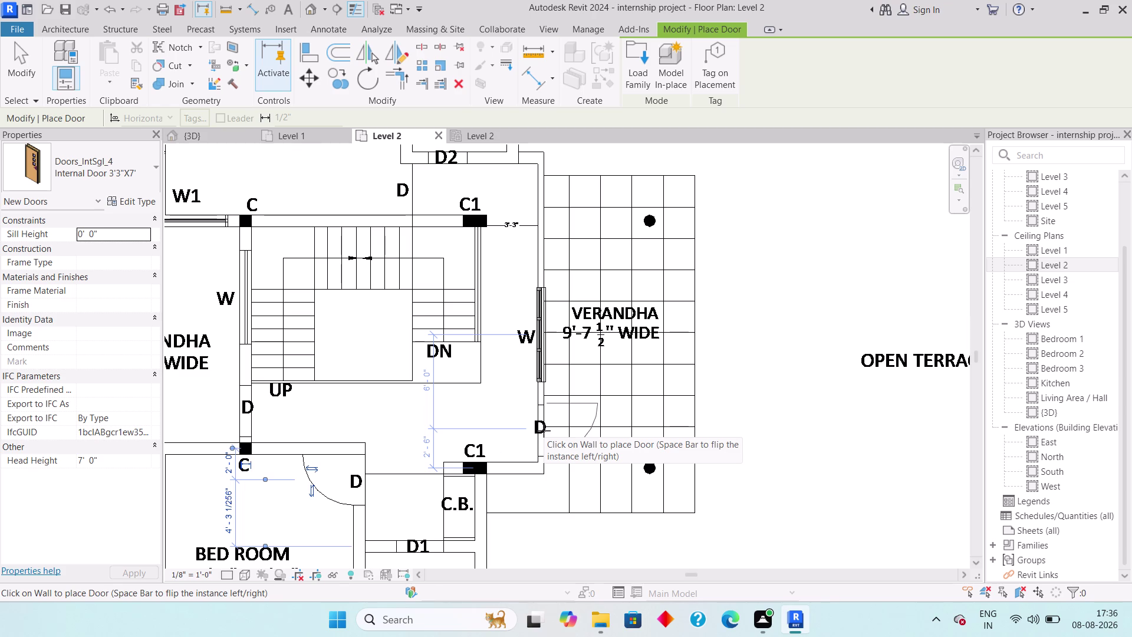
click(543, 431)
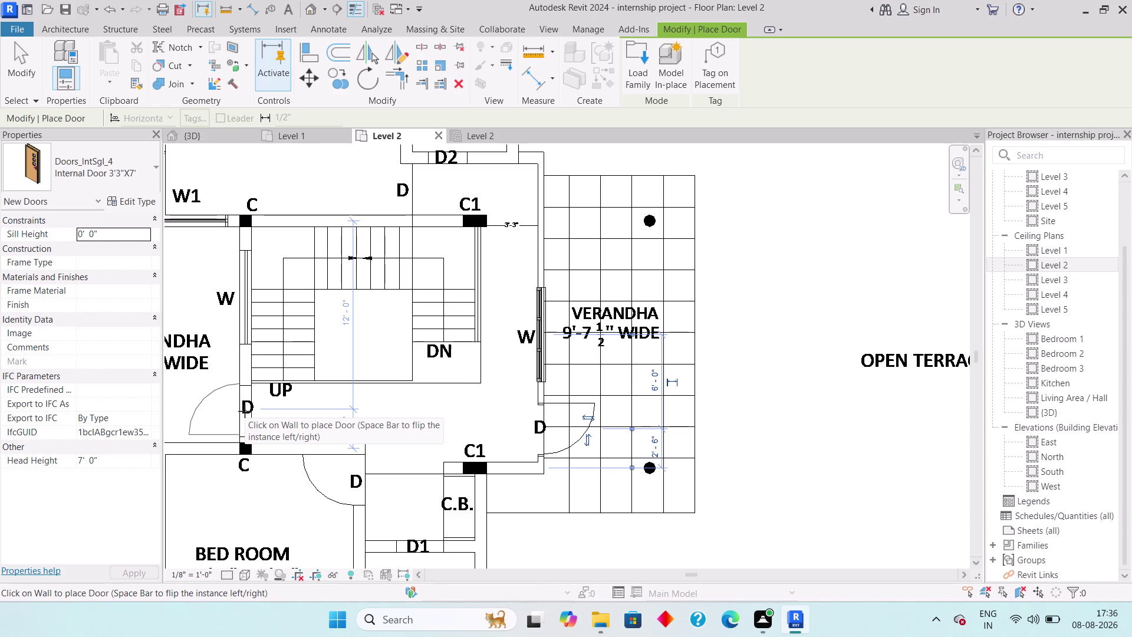
key(space)
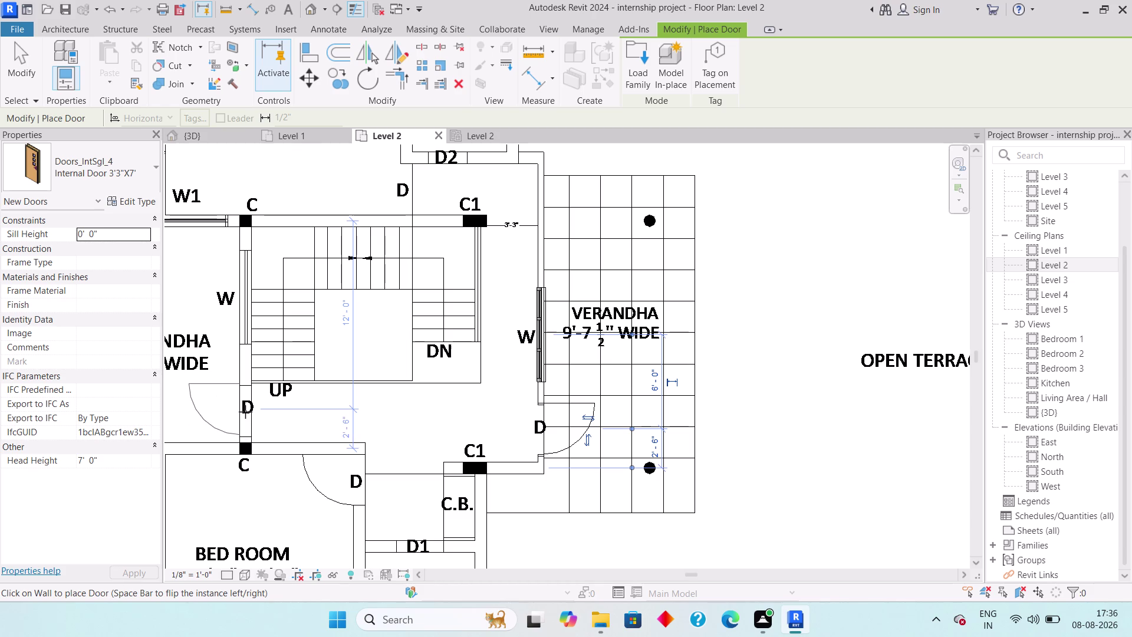
key(space)
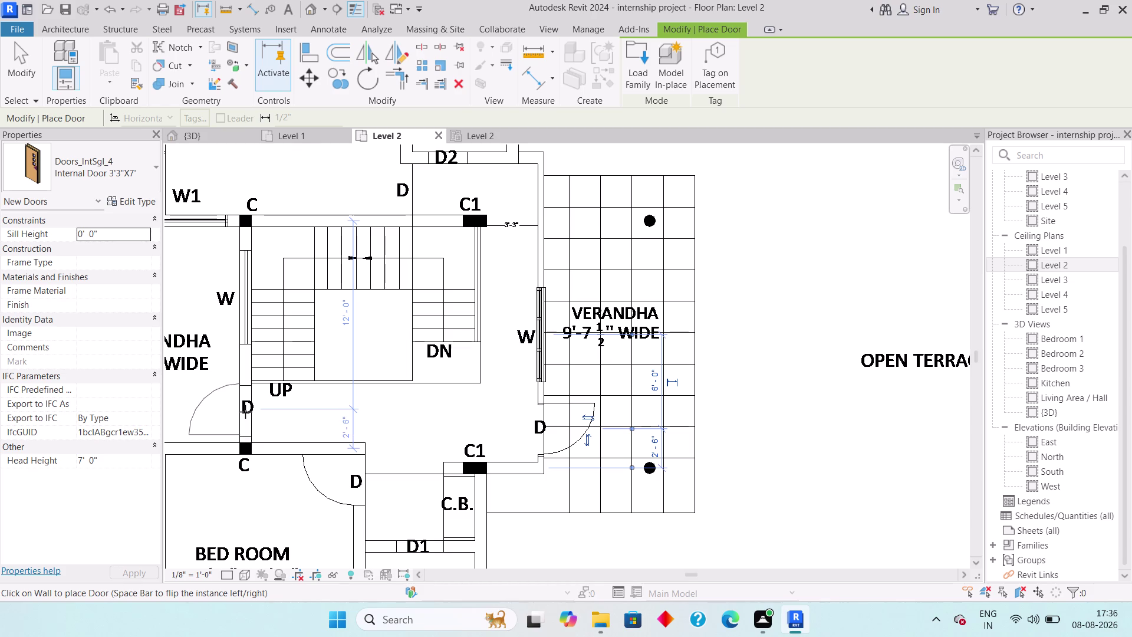
click(246, 412)
Survey the toilet and staircase area, then end door placement.
scroll(down, 3)
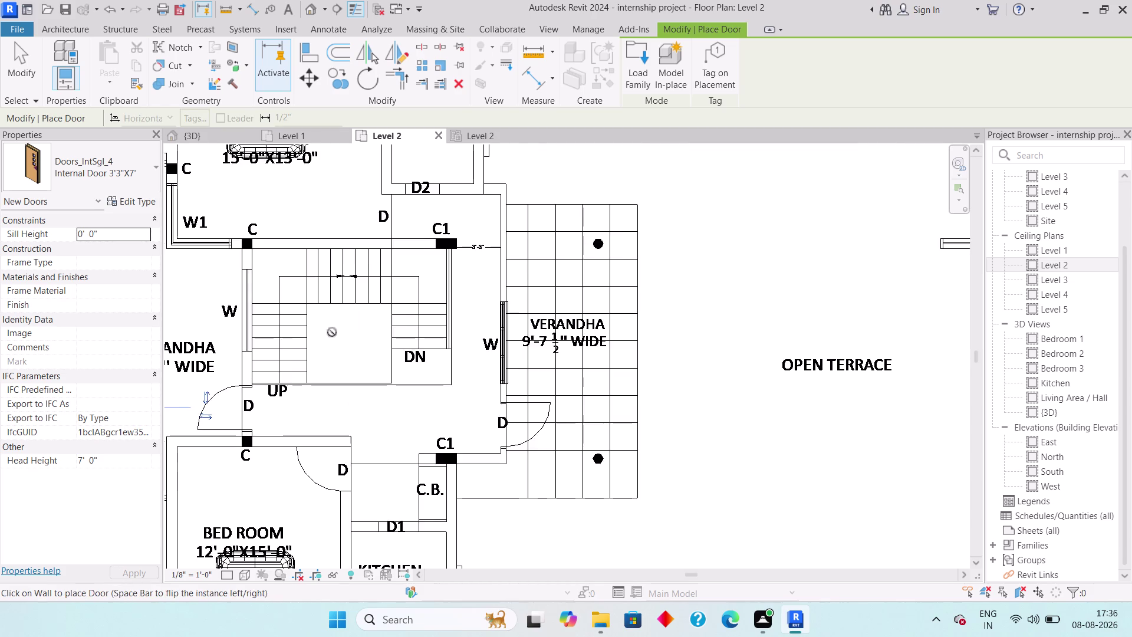
middle_drag(334, 343, 352, 538)
middle_drag(383, 417, 395, 429)
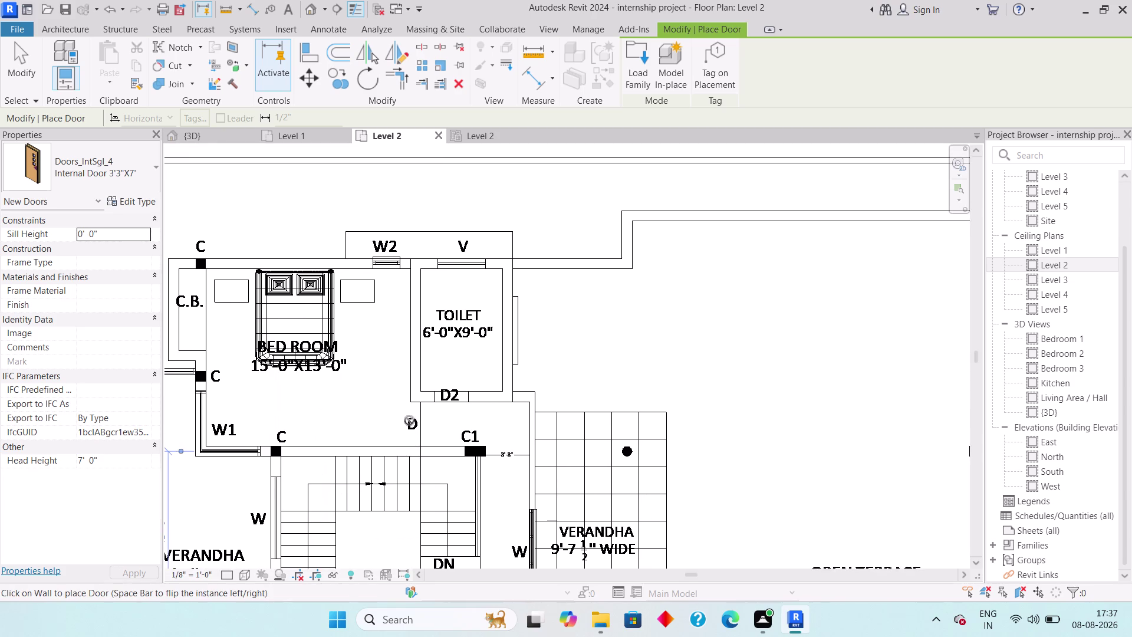
scroll(up, 3)
scroll(up, 3)
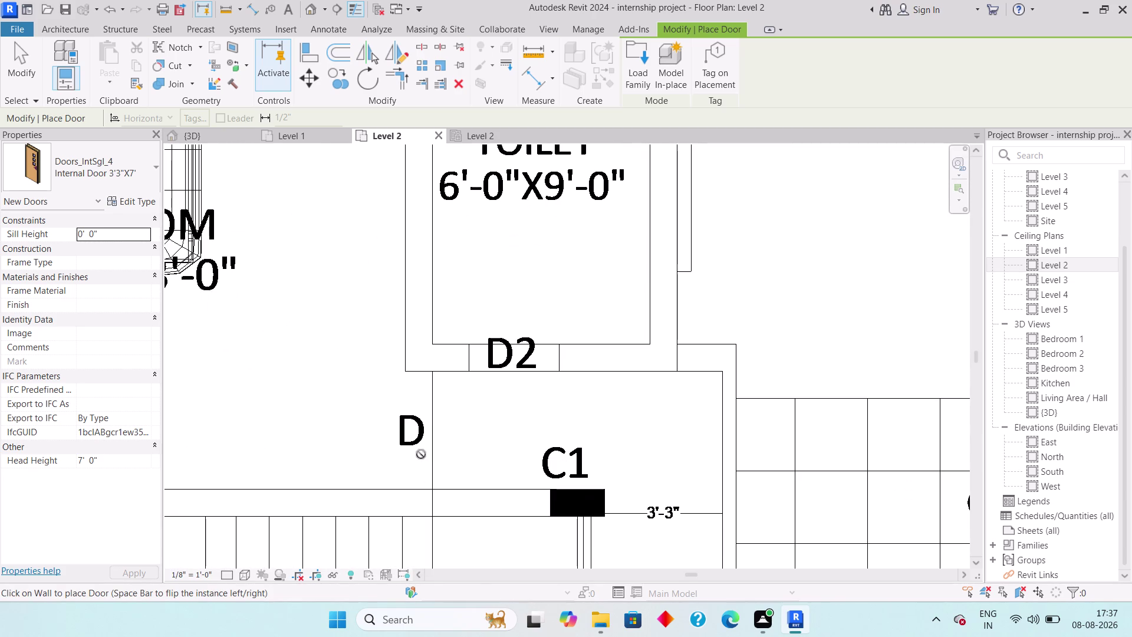
scroll(down, 3)
middle_drag(422, 445, 522, 339)
scroll(down, 3)
middle_drag(659, 494, 555, 252)
middle_drag(548, 324, 587, 497)
scroll(down, 3)
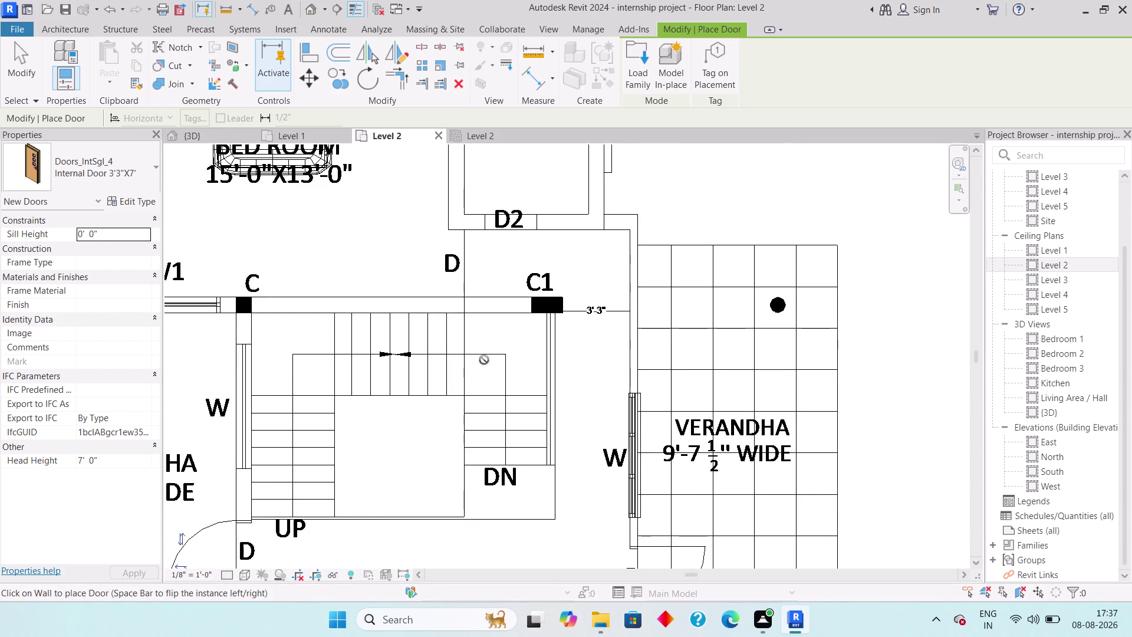
key(Escape)
key(Escape)
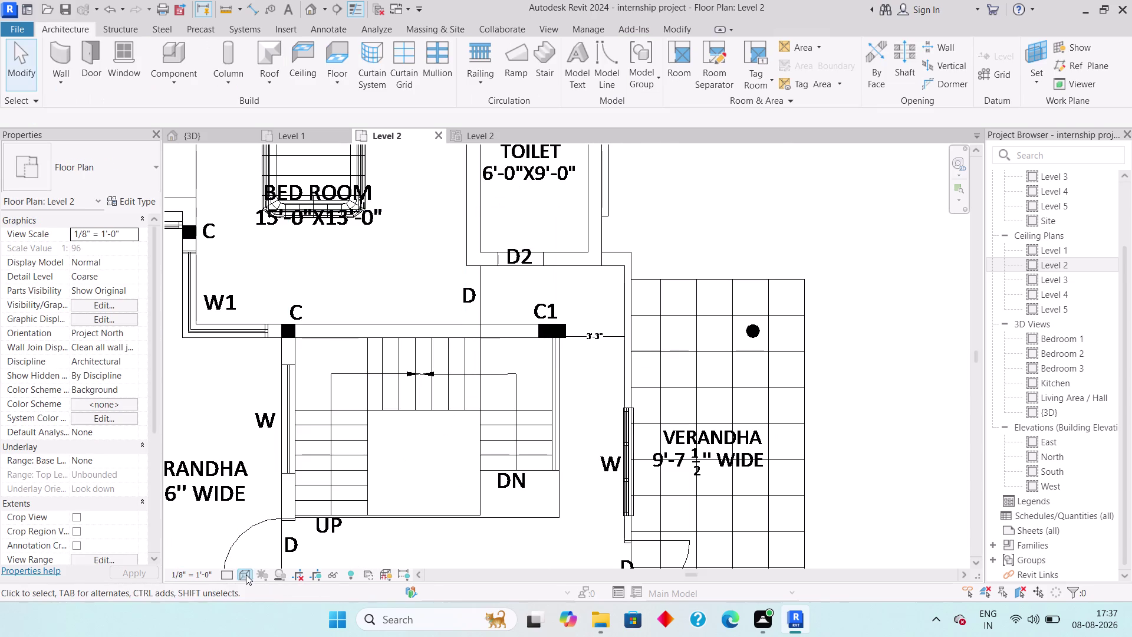
Switch the plan to shaded display and pick the Generic - 9" wall type.
click(245, 574)
click(257, 561)
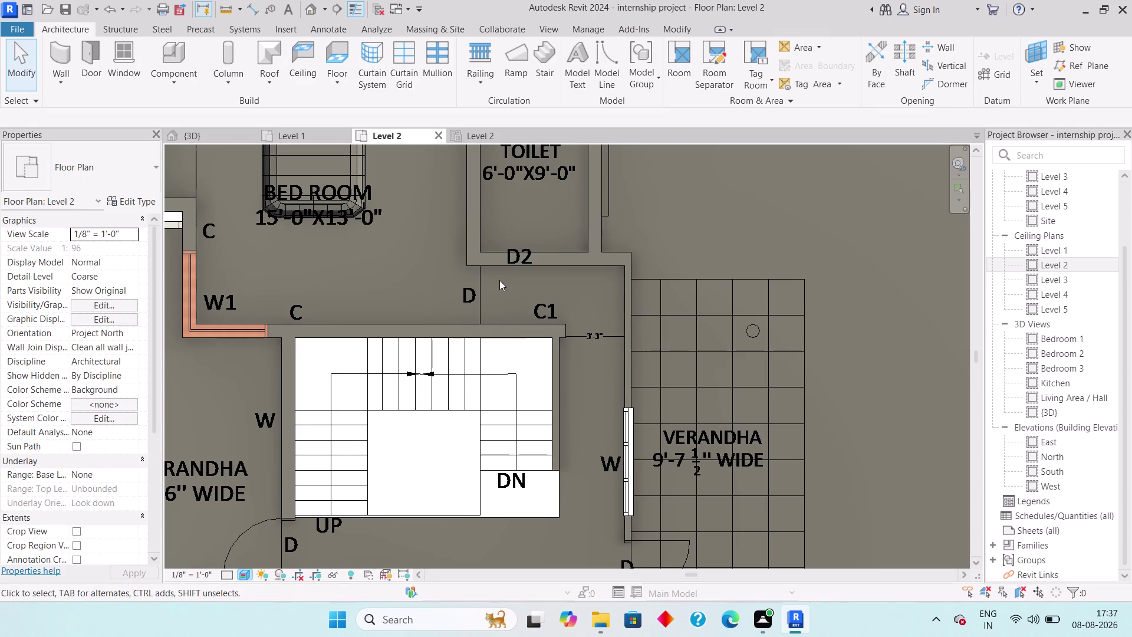
click(63, 78)
click(80, 104)
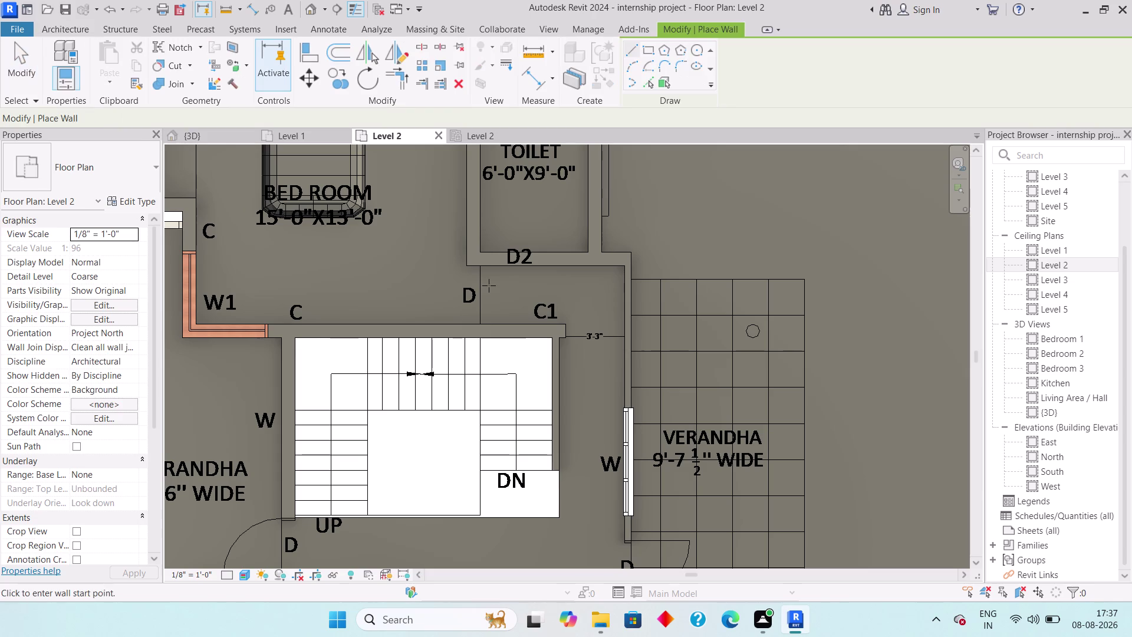
click(124, 167)
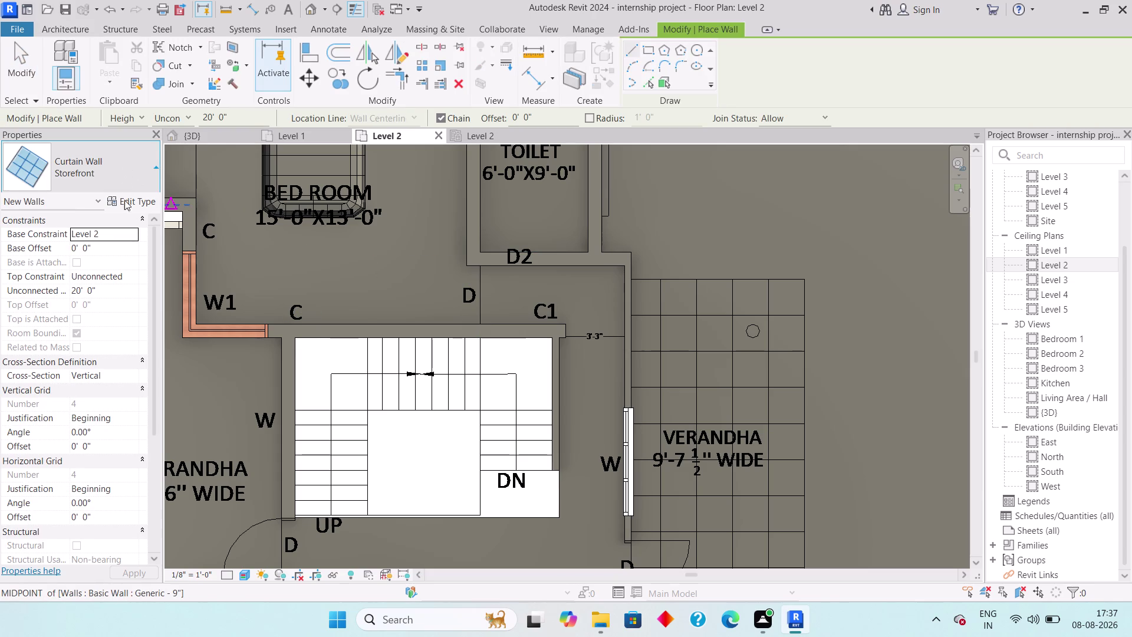
scroll(up, 3)
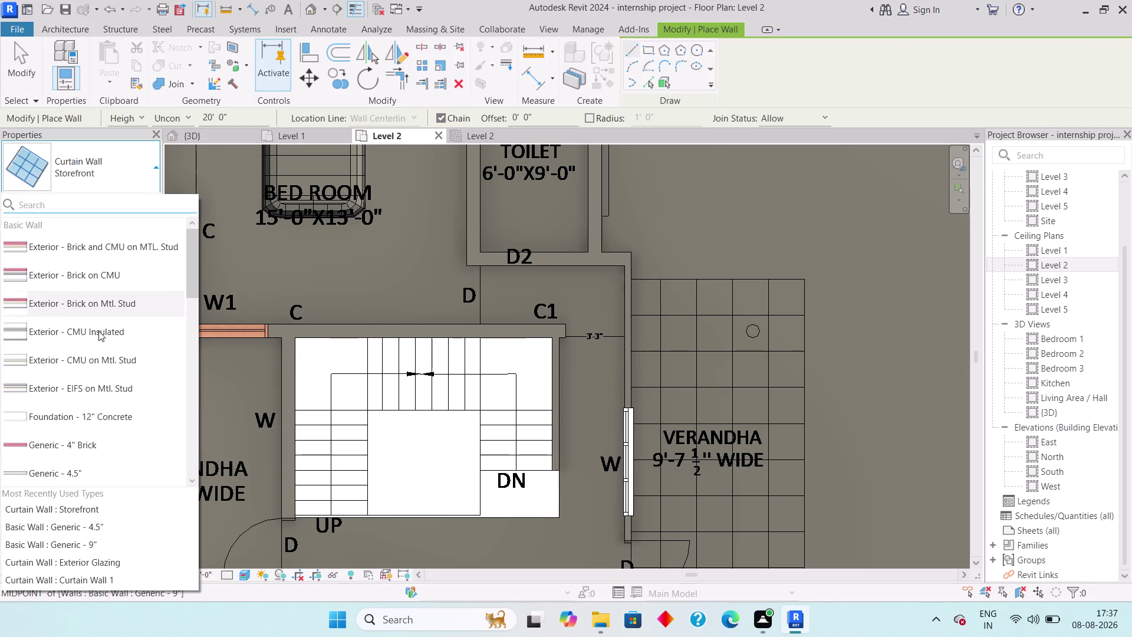
scroll(up, 3)
scroll(down, 3)
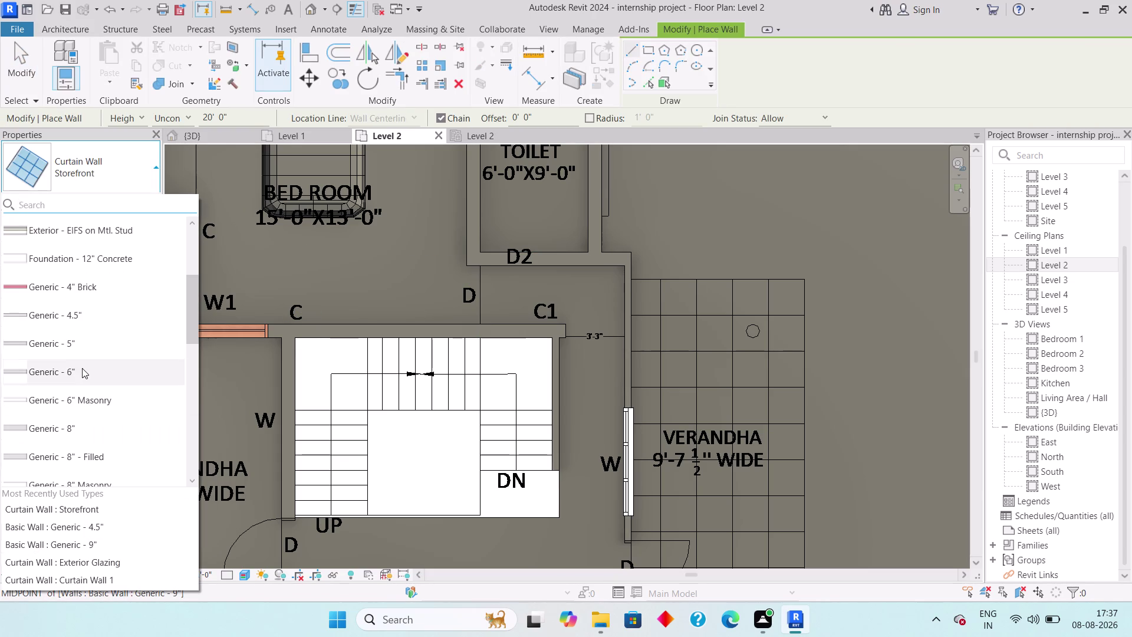
scroll(down, 3)
click(86, 347)
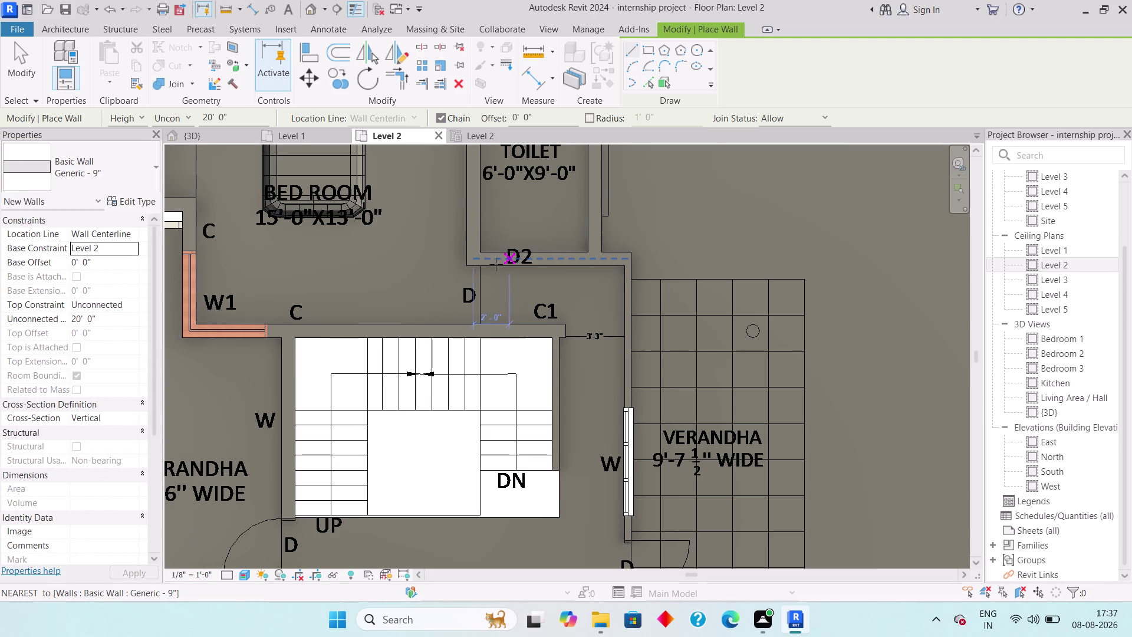
Draw a Generic 9" wall from the corner below D2 down to the staircase wall.
click(484, 268)
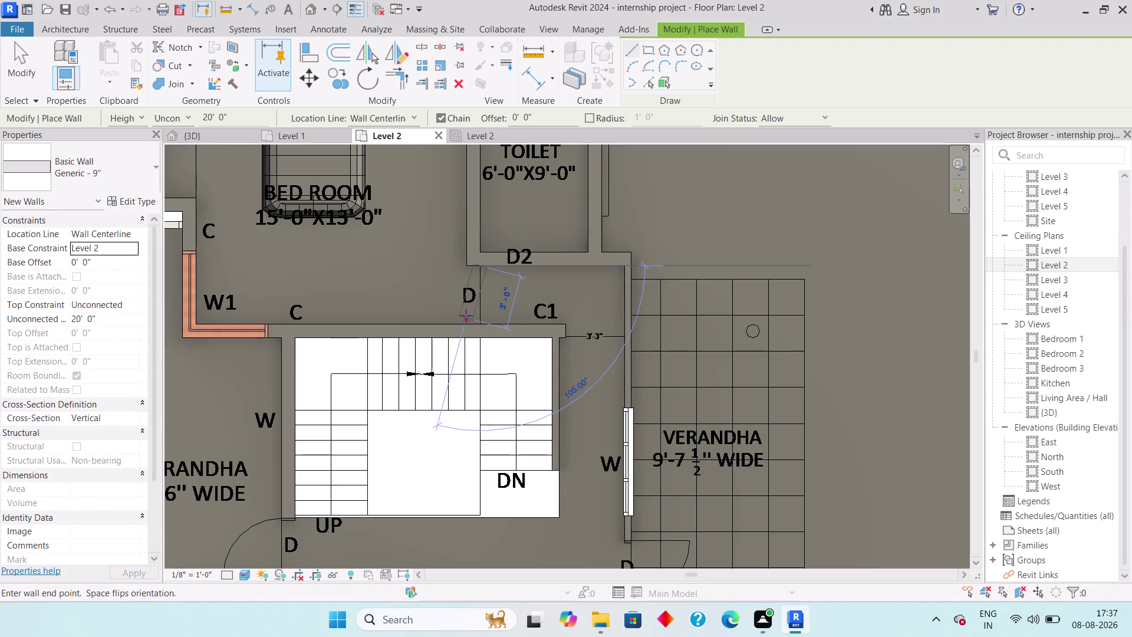
click(480, 323)
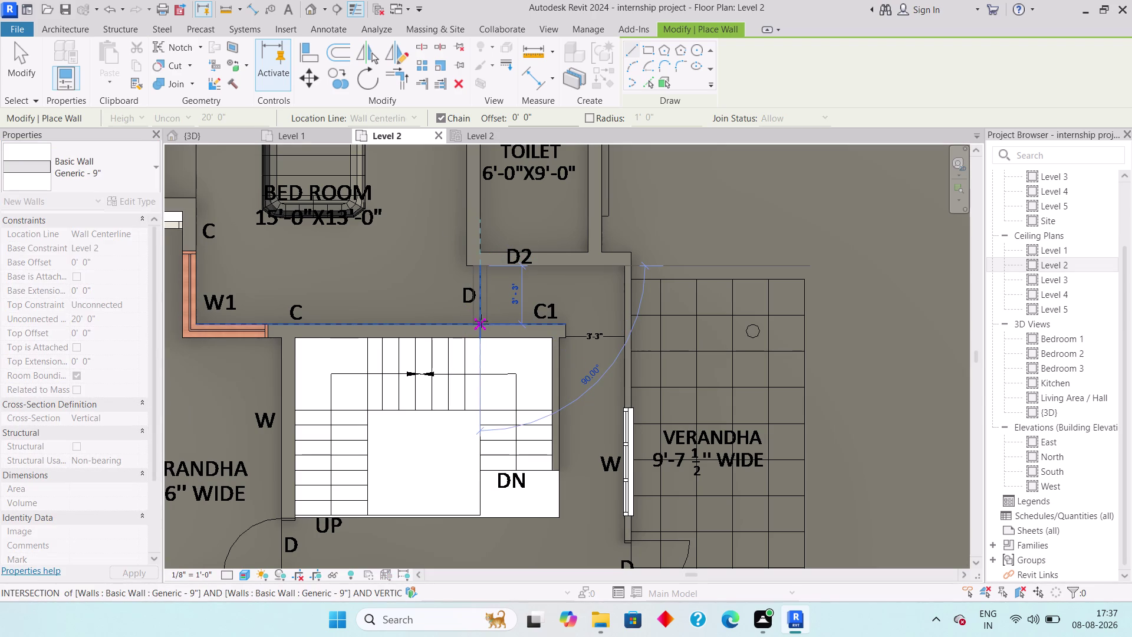
key(Escape)
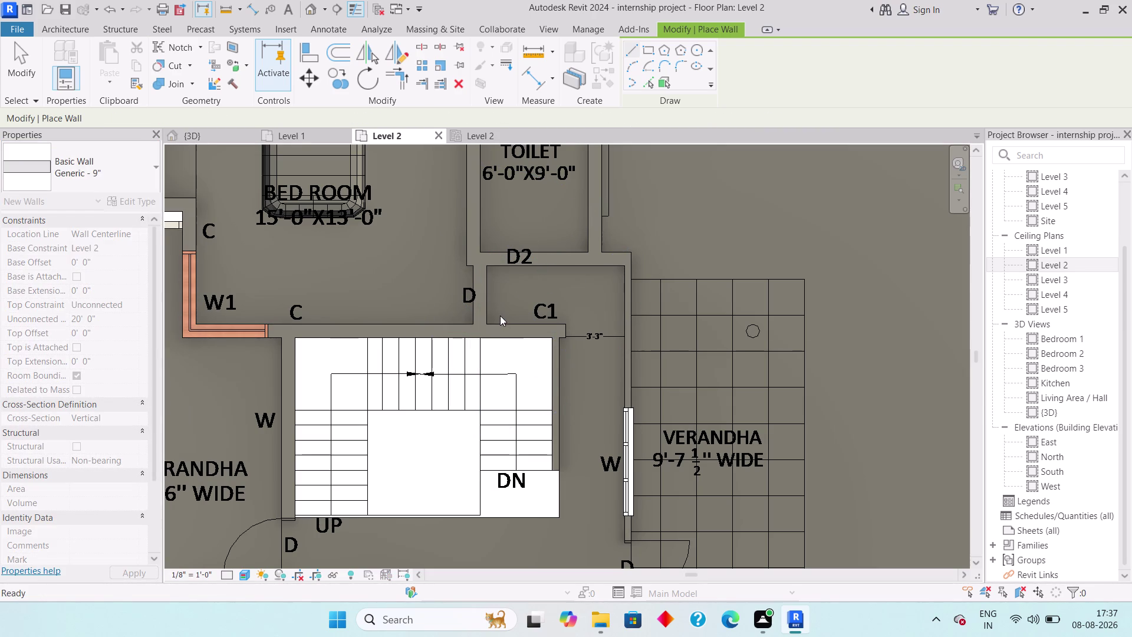
key(Escape)
click(482, 297)
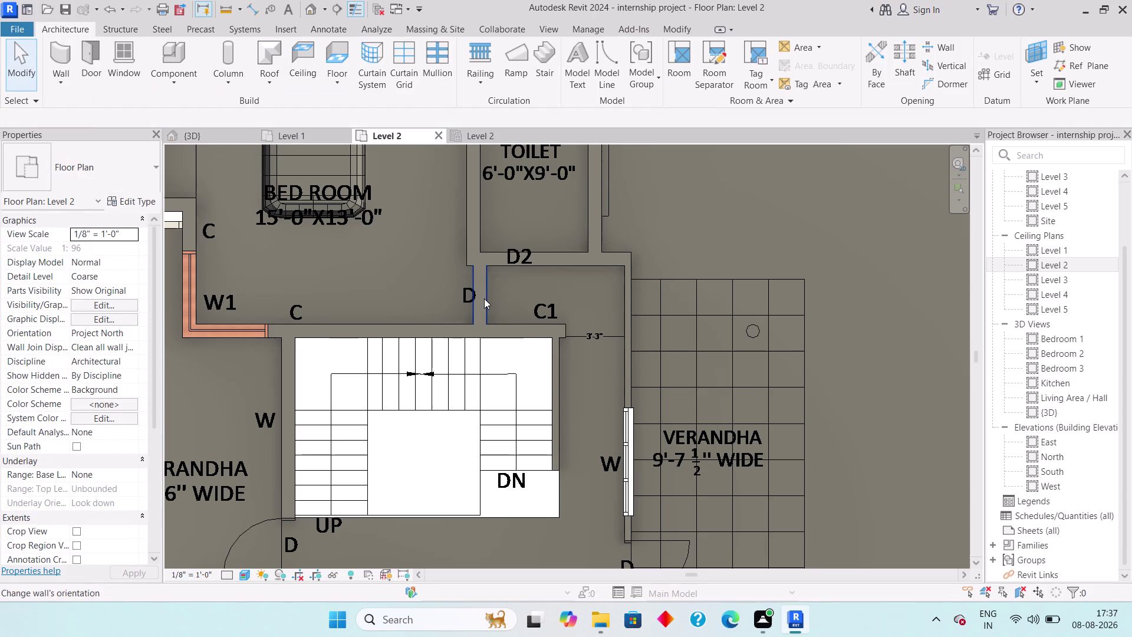
Remove the short wall drawn across opening D.
key(Left)
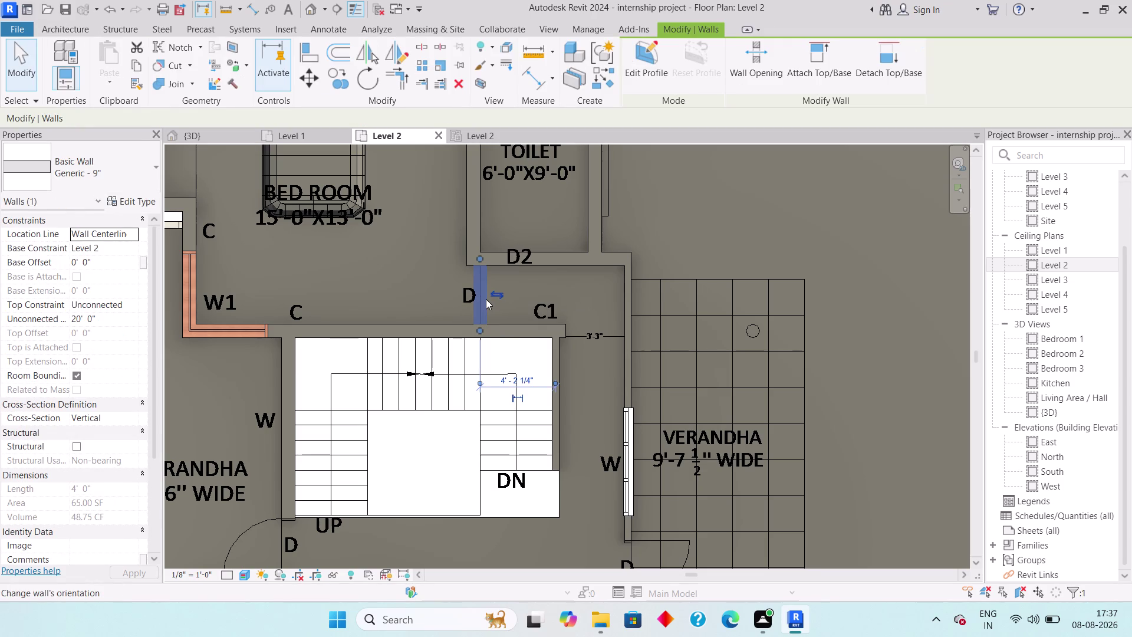
scroll(up, 3)
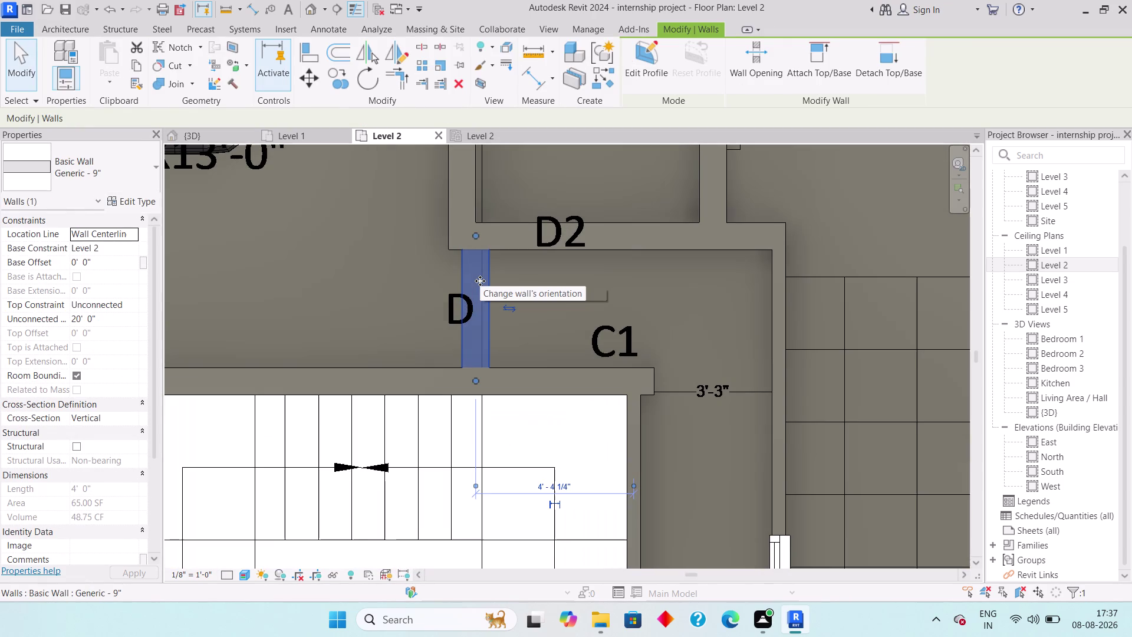
key(Right)
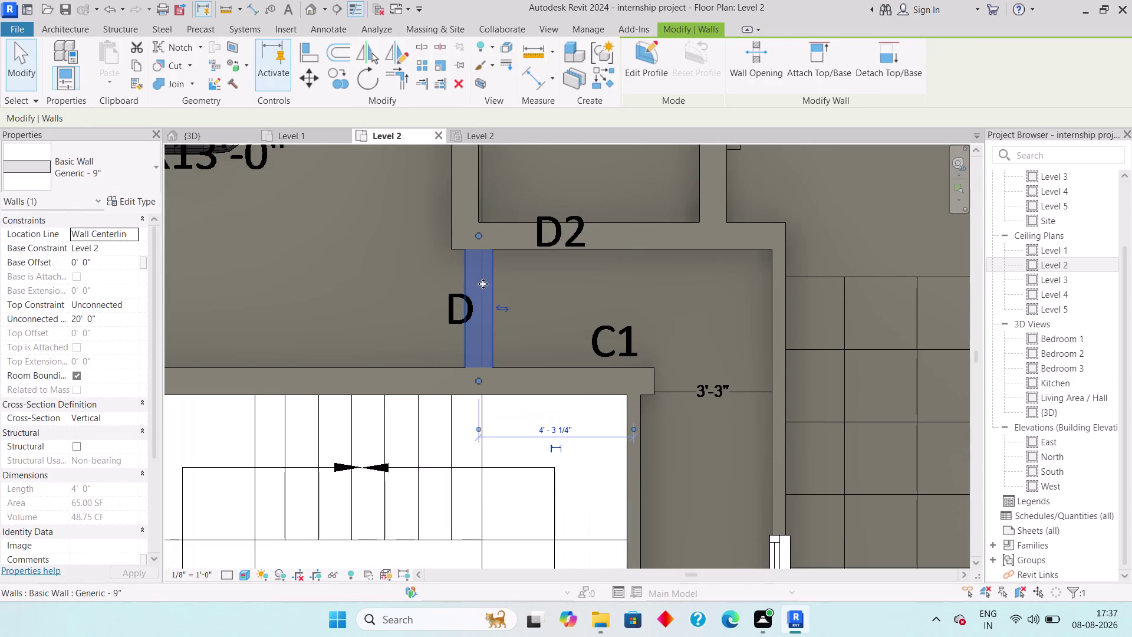
key(ctrl+z)
key(ctrl+z)
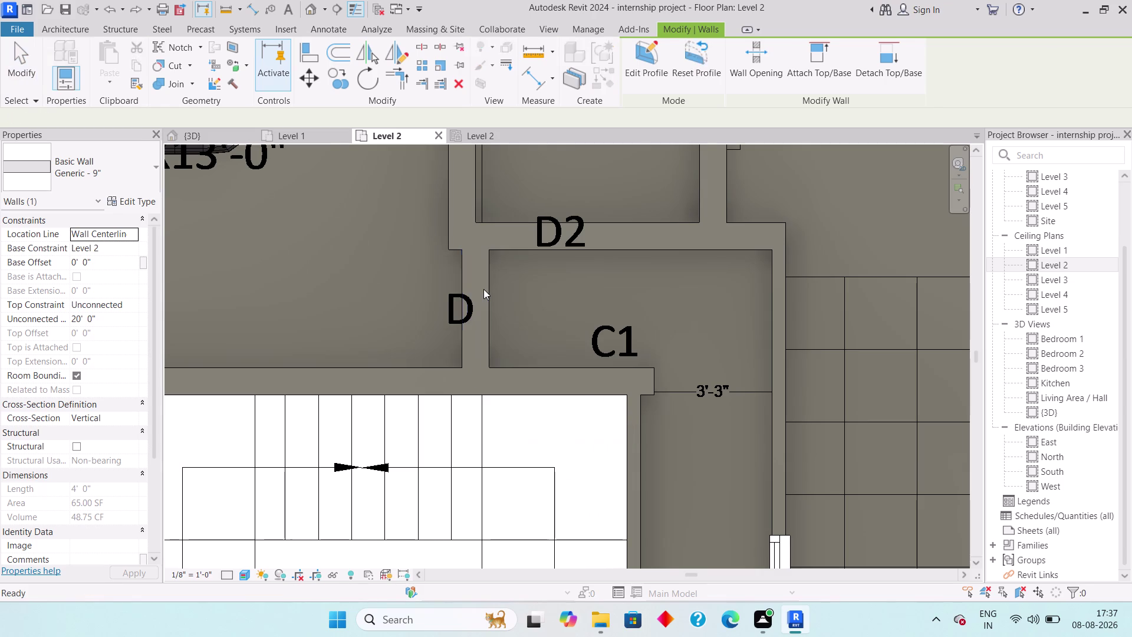
click(484, 289)
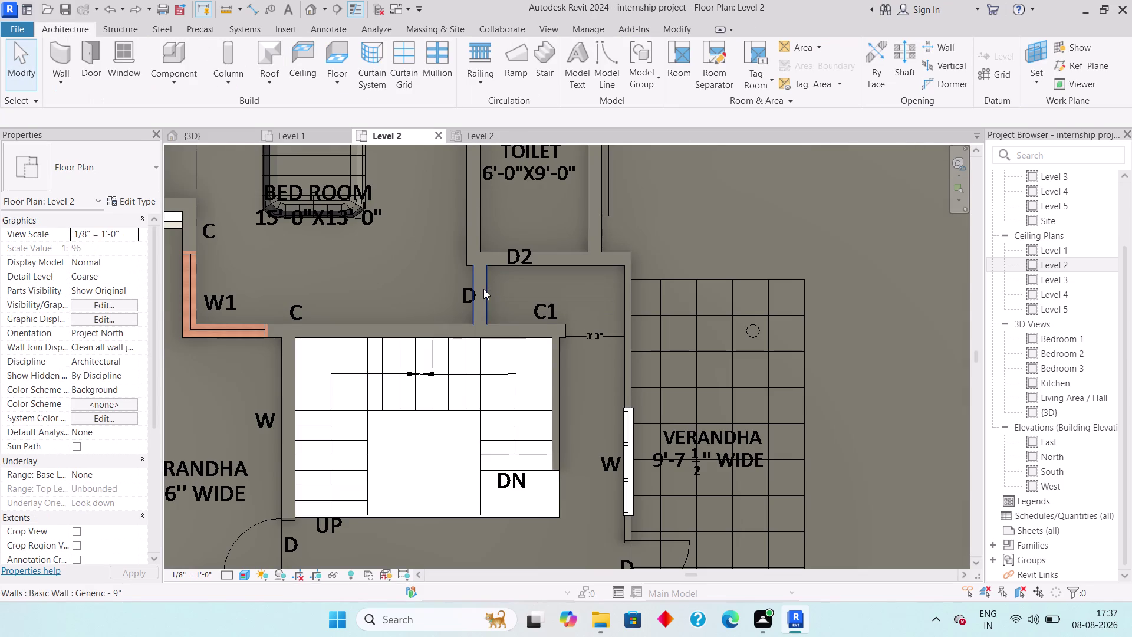
key(Delete)
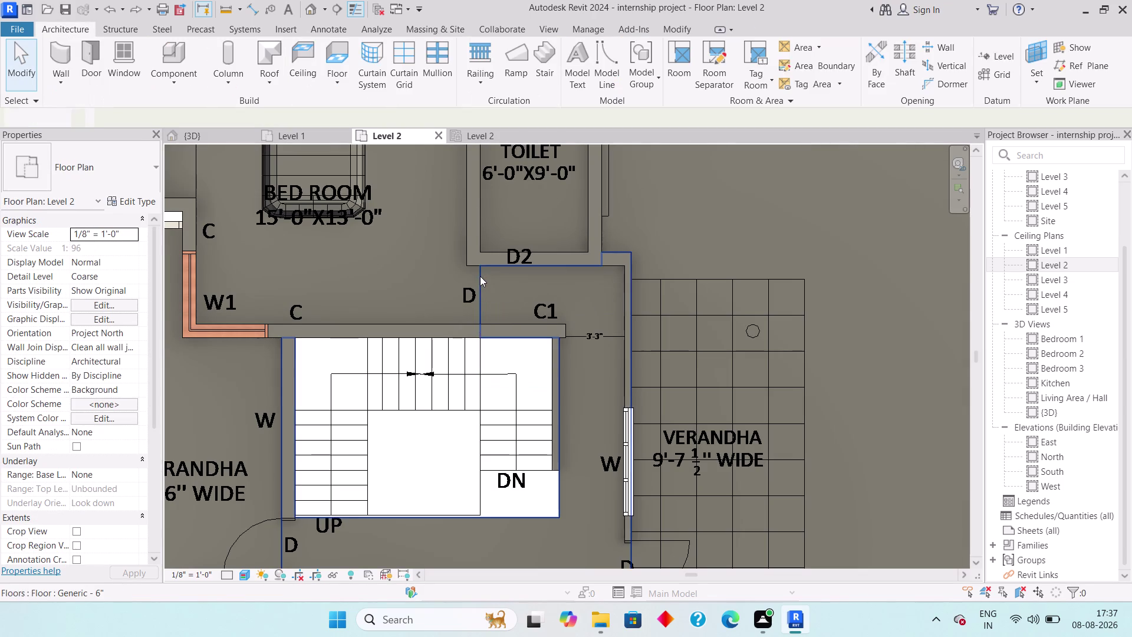
Extend the toilet's left wall down to join the staircase wall.
click(478, 234)
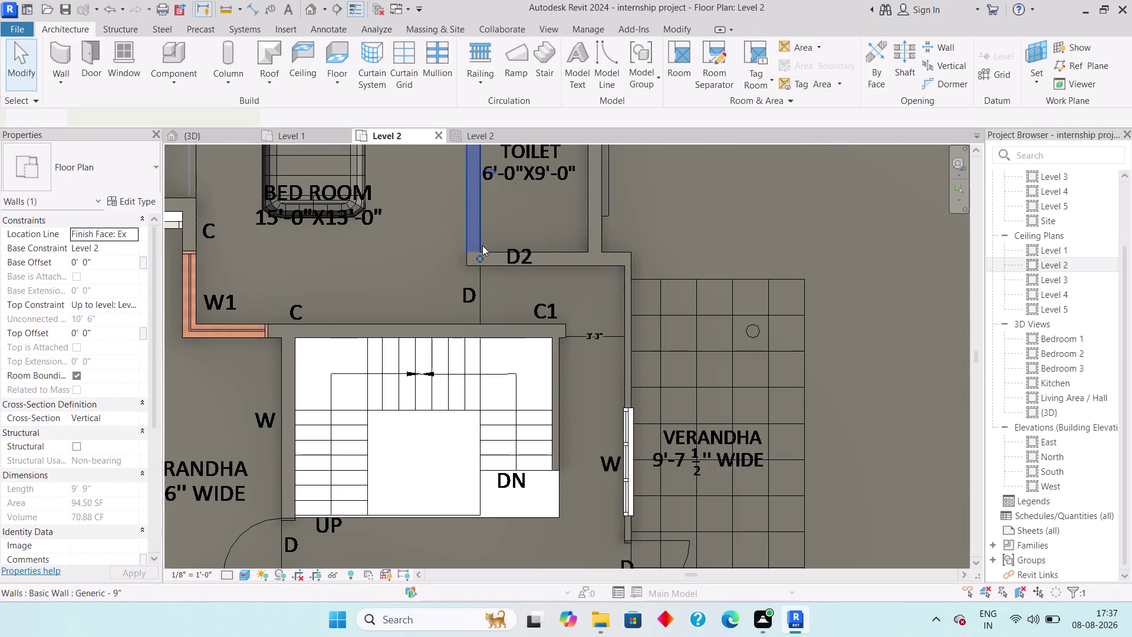
drag(478, 258, 481, 317)
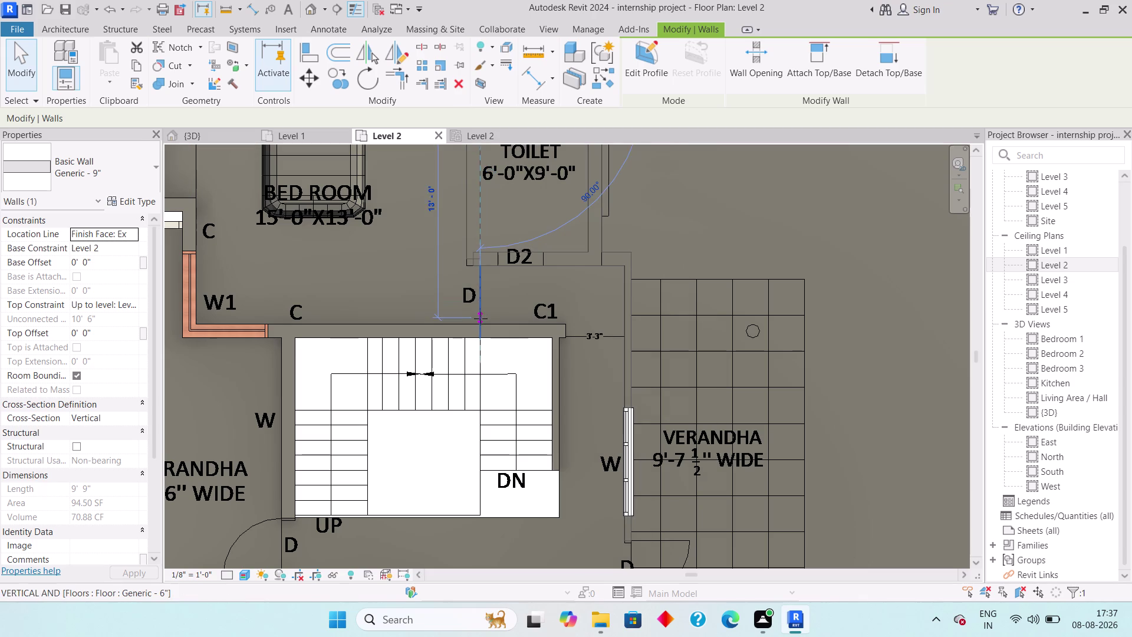
drag(480, 317, 480, 322)
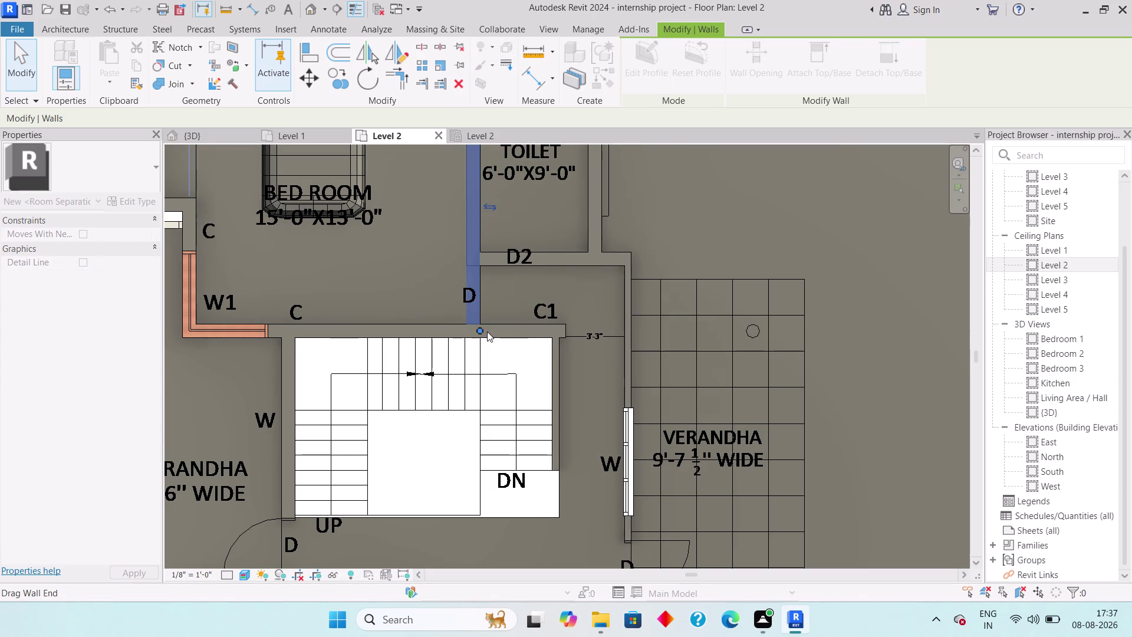
key(Escape)
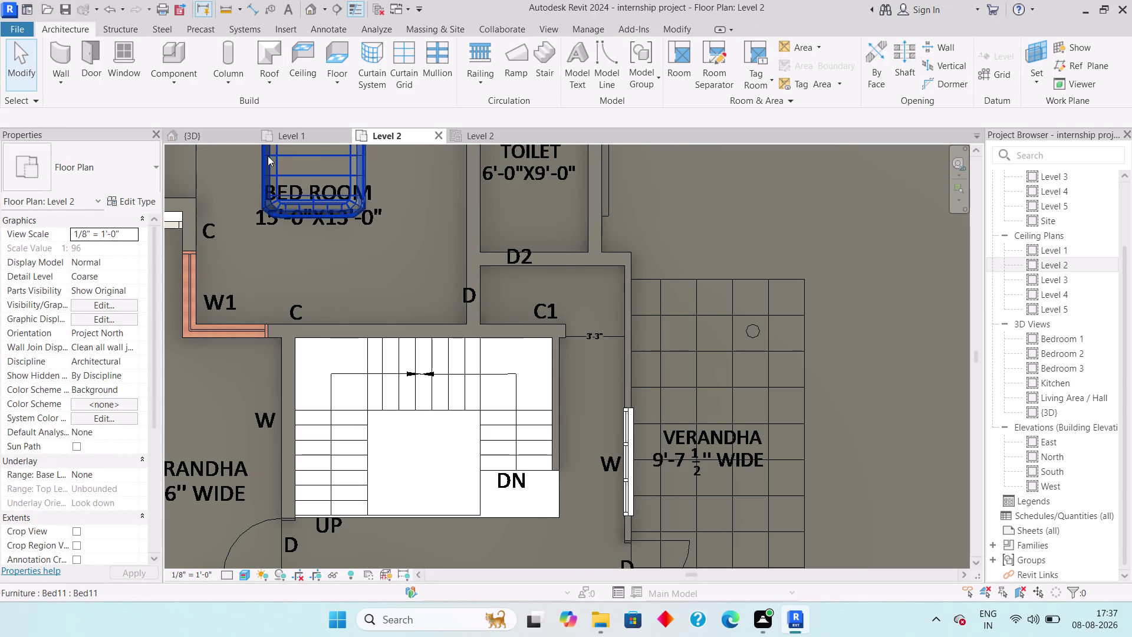
click(92, 73)
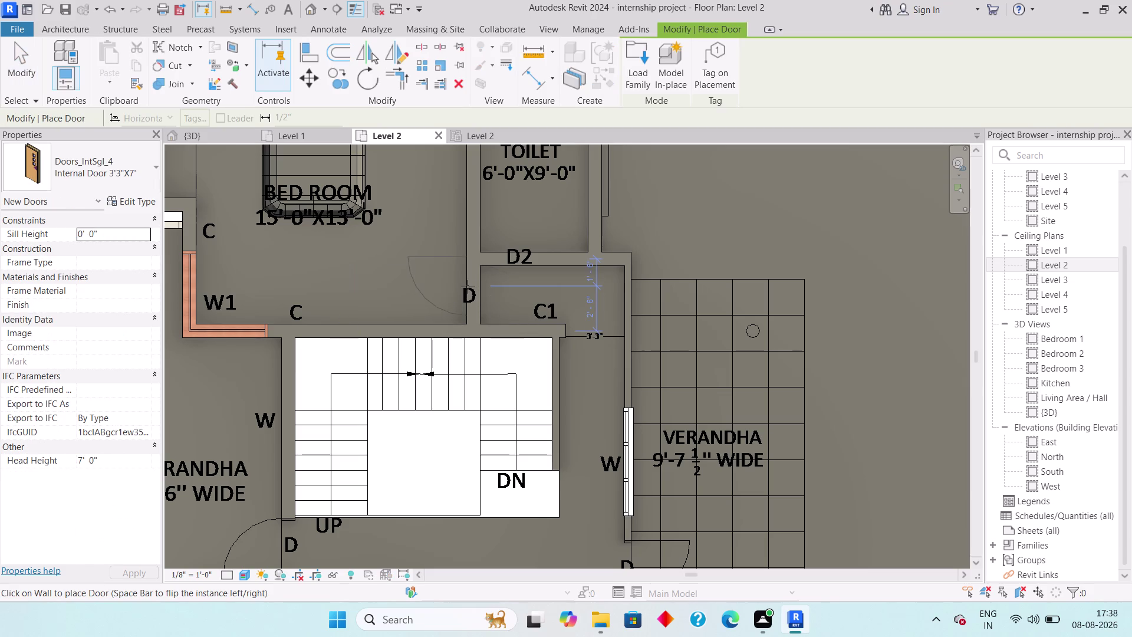
Place a 3'3" internal door in the wall at D and switch to Hidden Line display.
key(space)
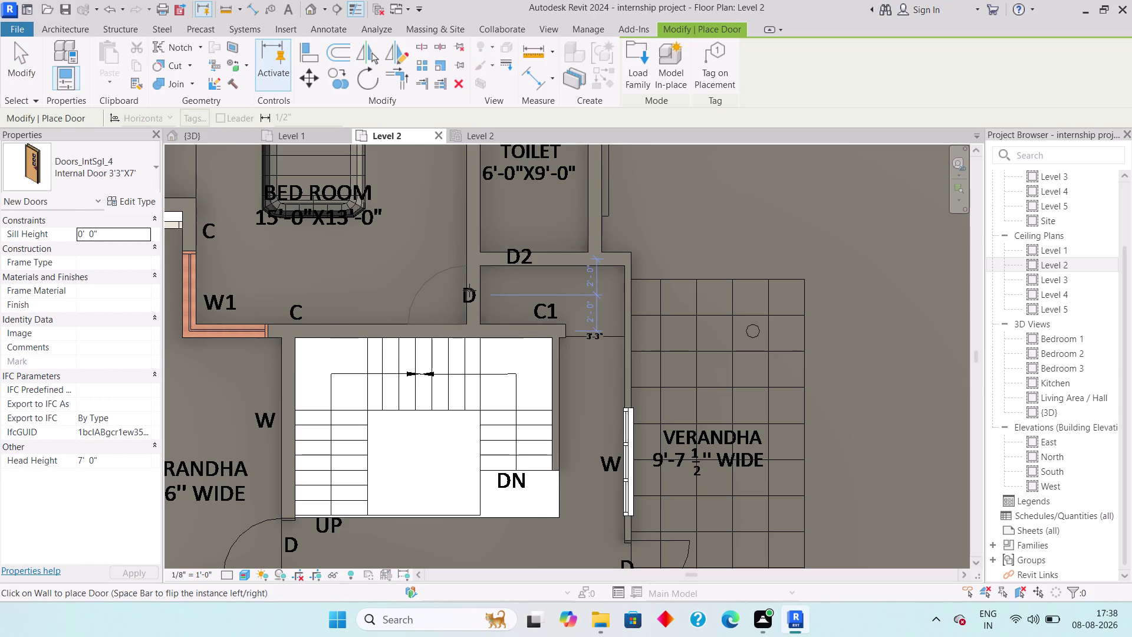
click(471, 285)
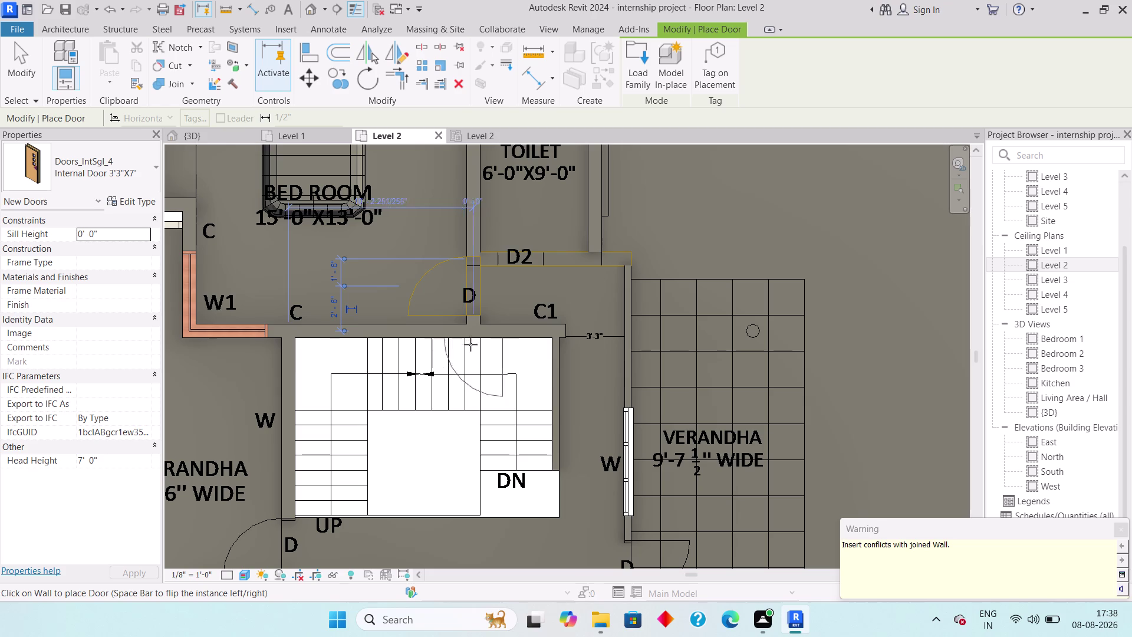
click(249, 573)
click(255, 564)
click(240, 571)
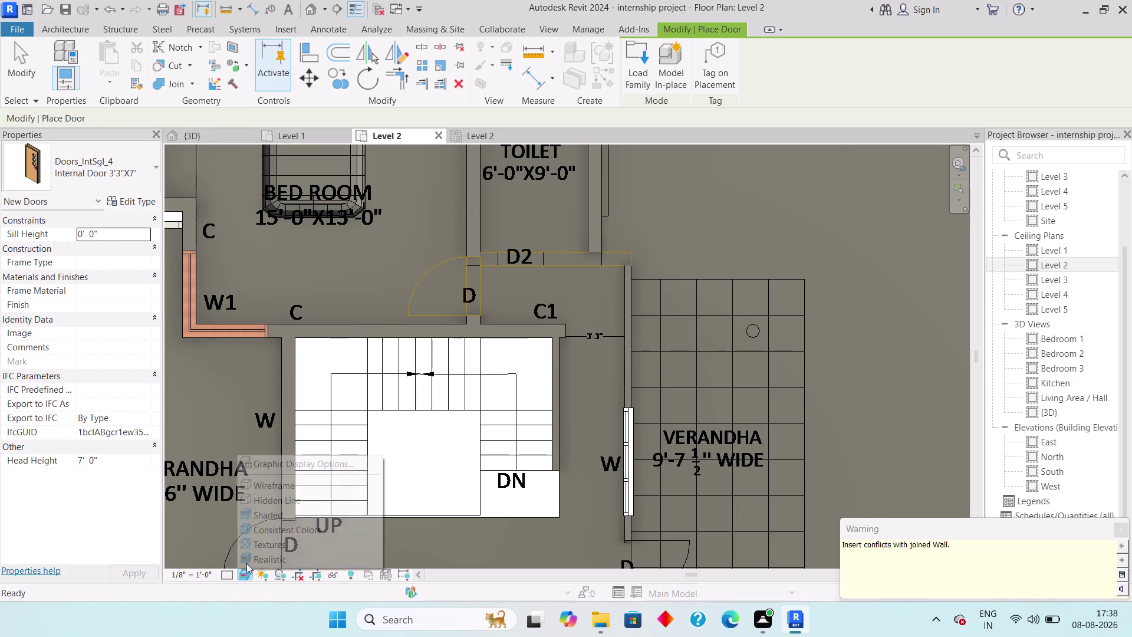
click(267, 483)
scroll(up, 3)
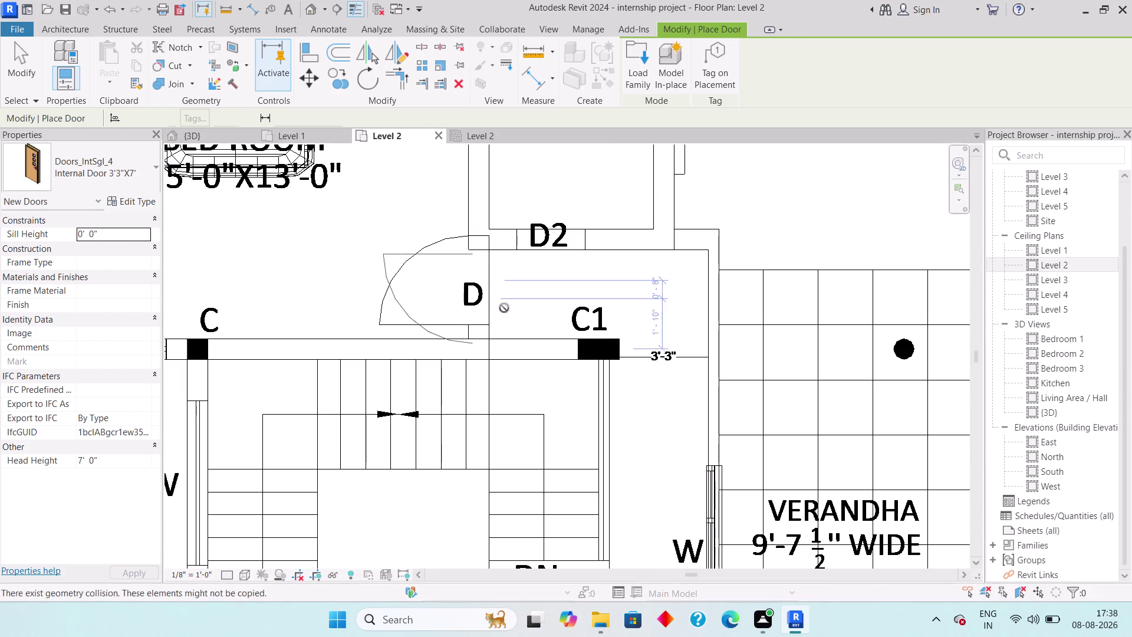
middle_drag(504, 309, 498, 331)
key(Escape)
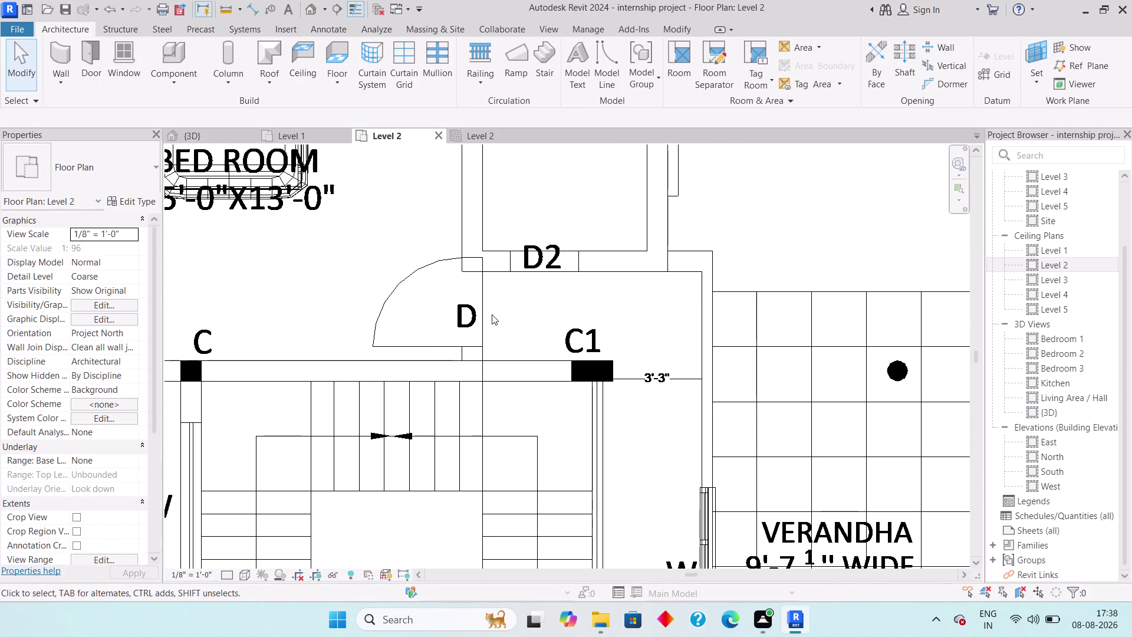
Nudge the new door at D down along the wall into position.
click(483, 314)
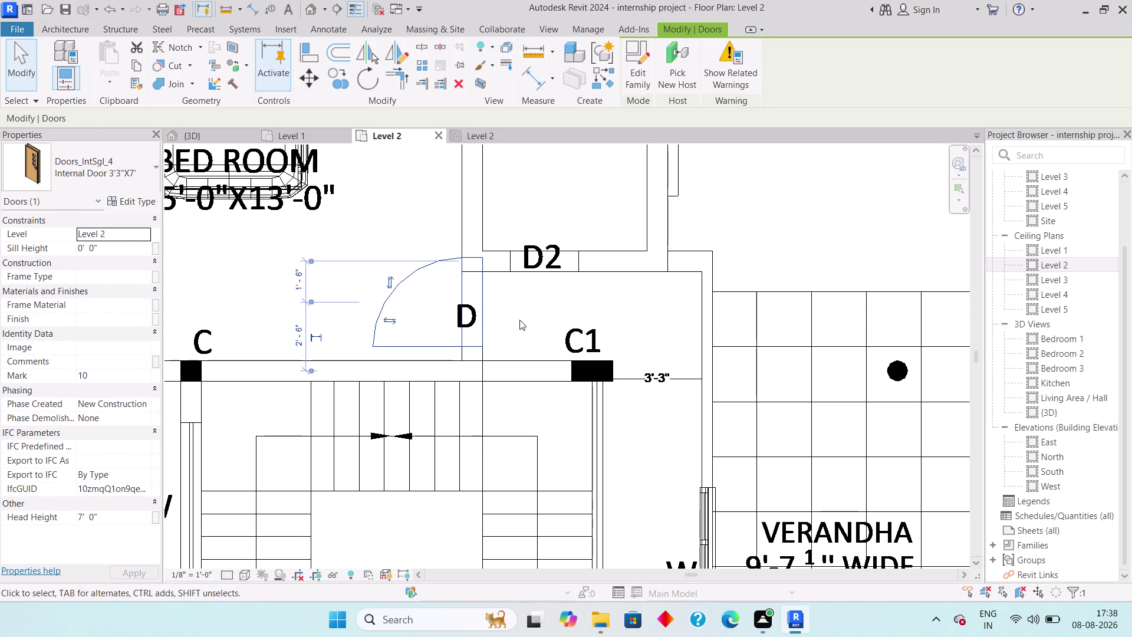
key(Down)
key(Down)
key(Down)
key(Down)
key(Down)
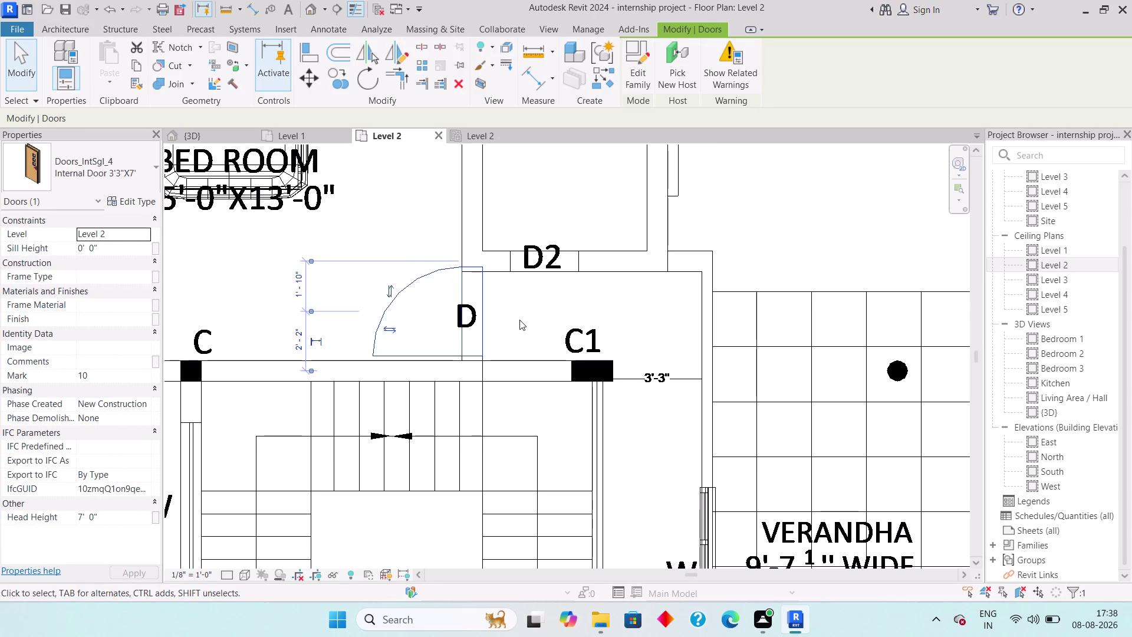
key(Down)
Select and zoom in to inspect the door at D beside the verandha.
key(Escape)
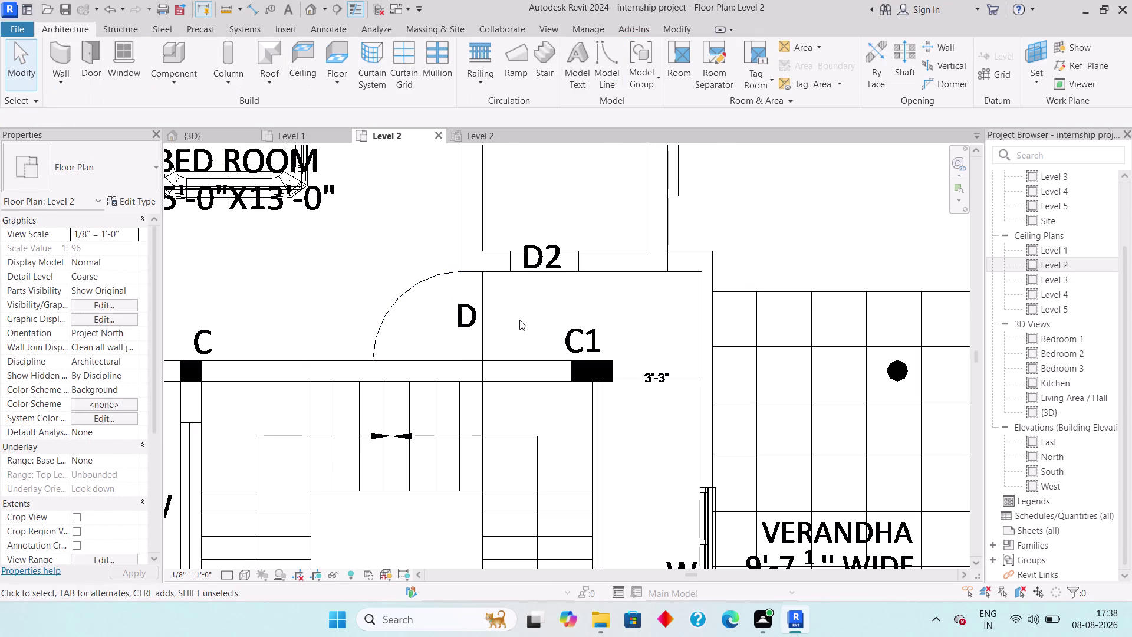
scroll(down, 3)
middle_drag(539, 445, 559, 204)
scroll(down, 3)
scroll(up, 3)
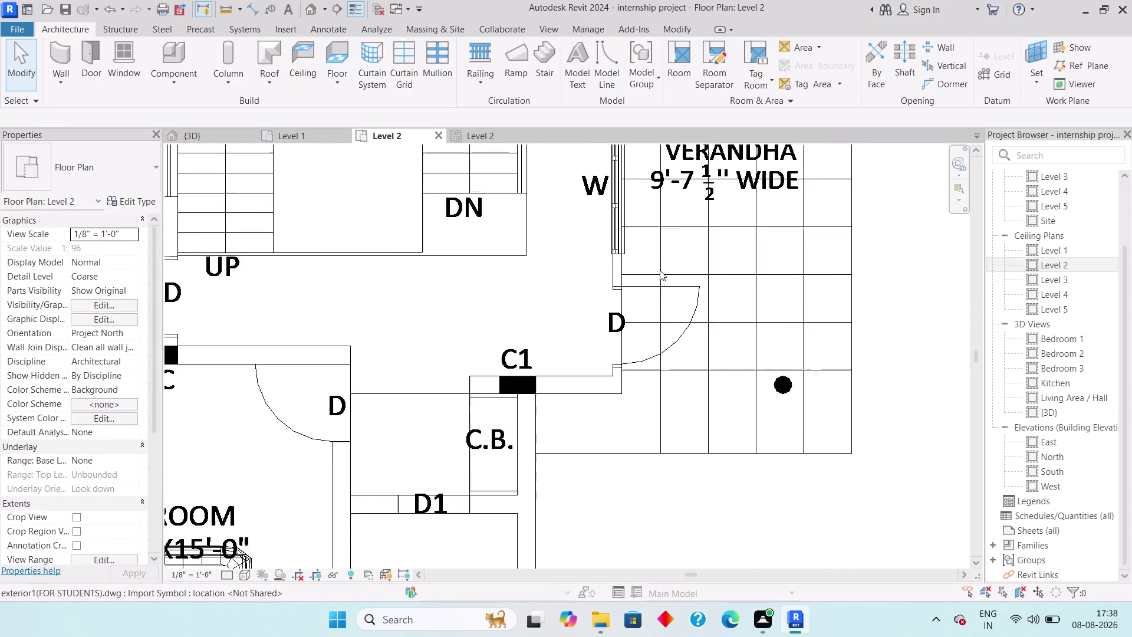
click(633, 378)
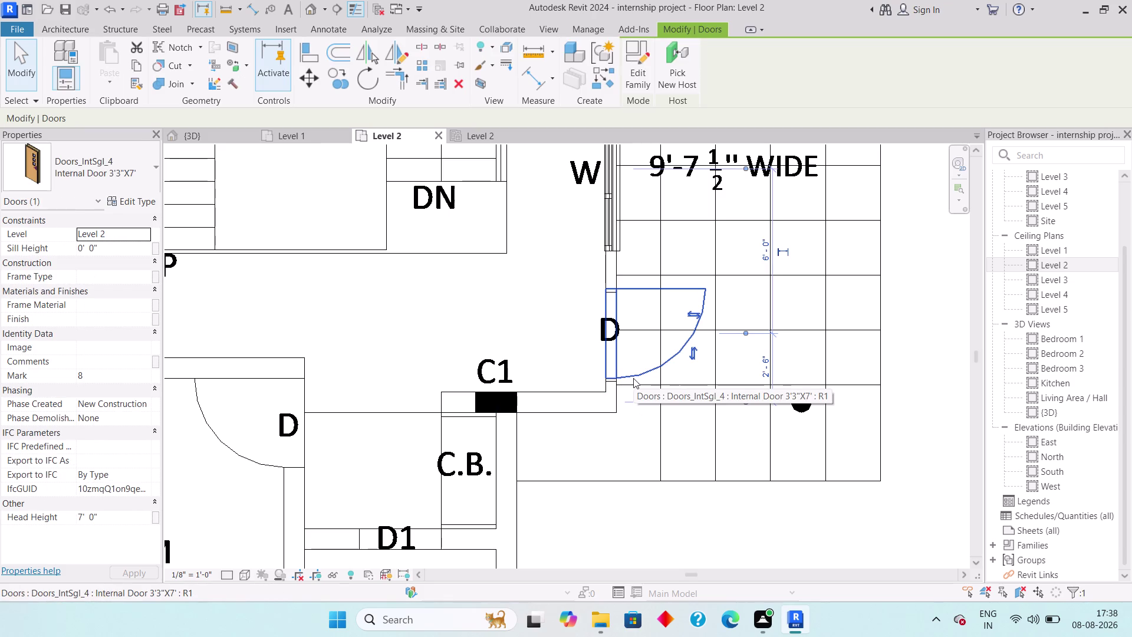
key(Down)
key(Escape)
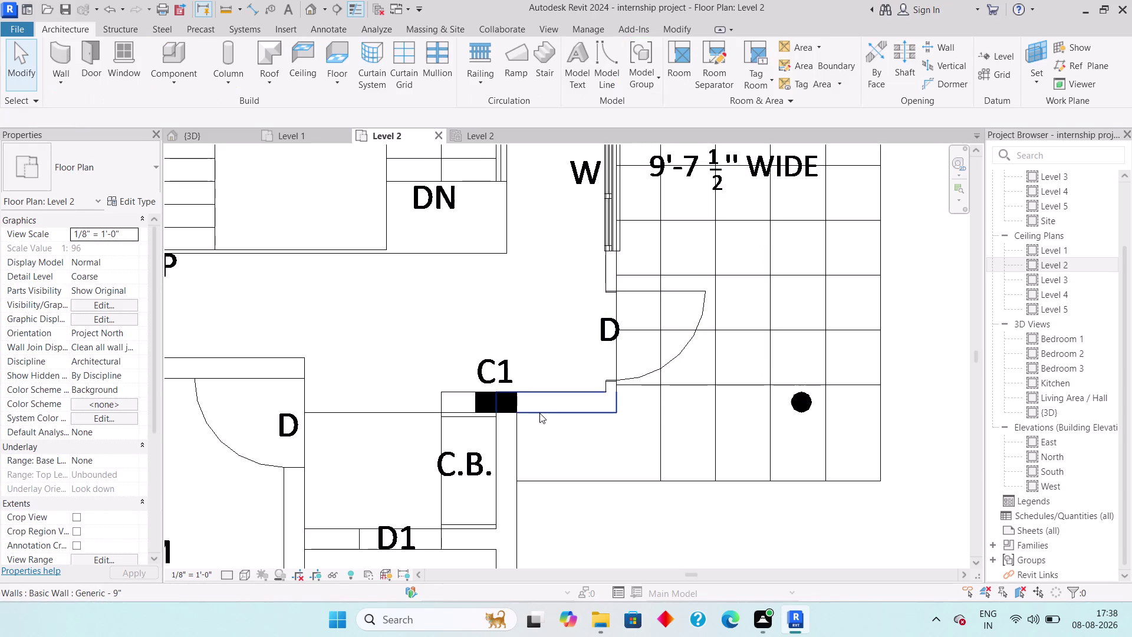
scroll(up, 3)
click(628, 368)
scroll(up, 3)
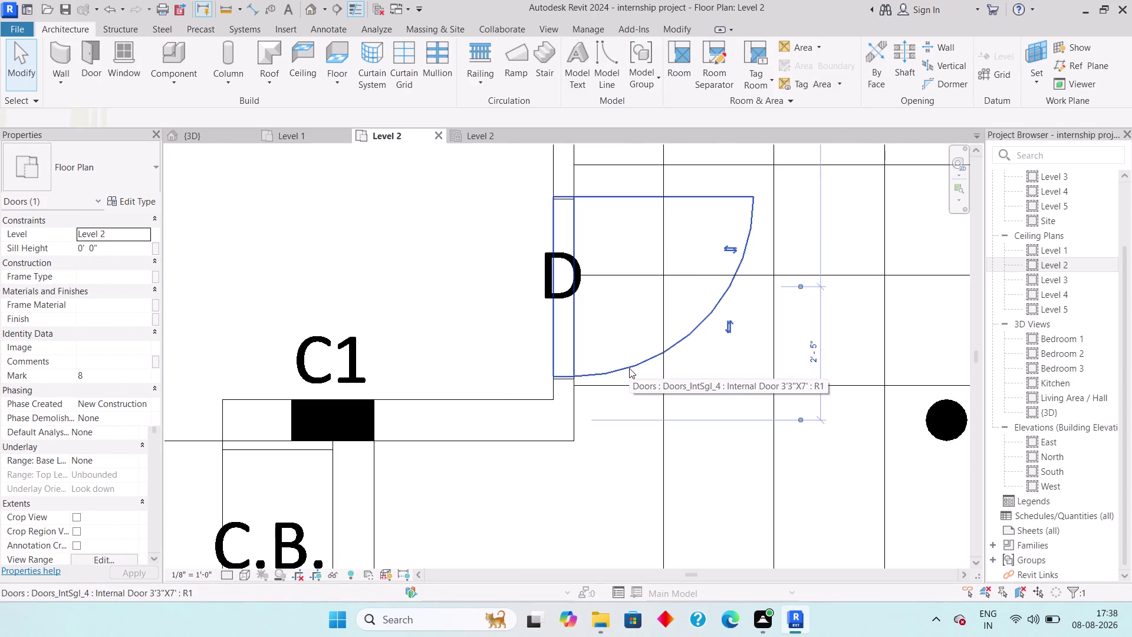
scroll(up, 3)
key(Down)
key(Escape)
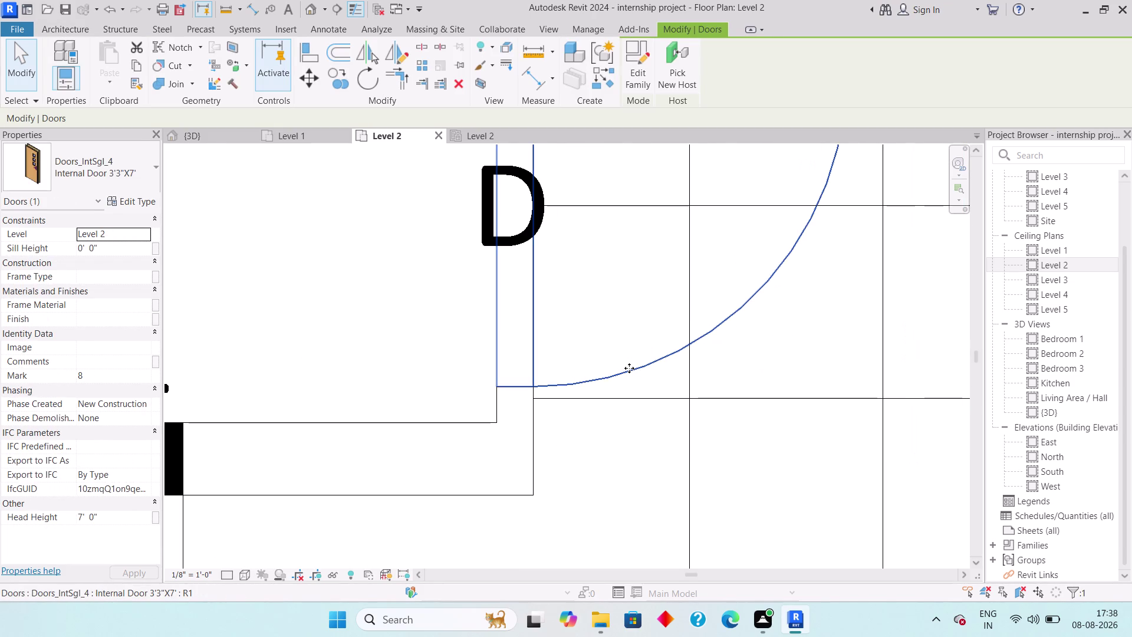
Pan the view to kitchen opening D1 and start the Door tool.
scroll(down, 3)
middle_drag(594, 418, 702, 285)
scroll(up, 3)
scroll(down, 3)
middle_drag(478, 443, 476, 441)
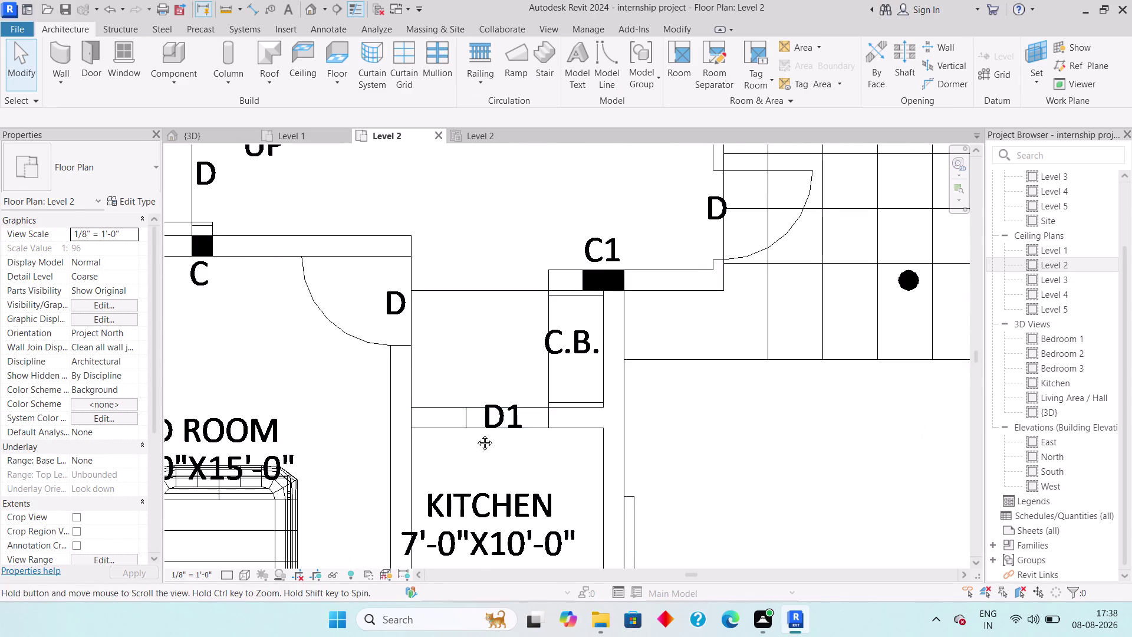
middle_drag(477, 441, 481, 402)
click(85, 69)
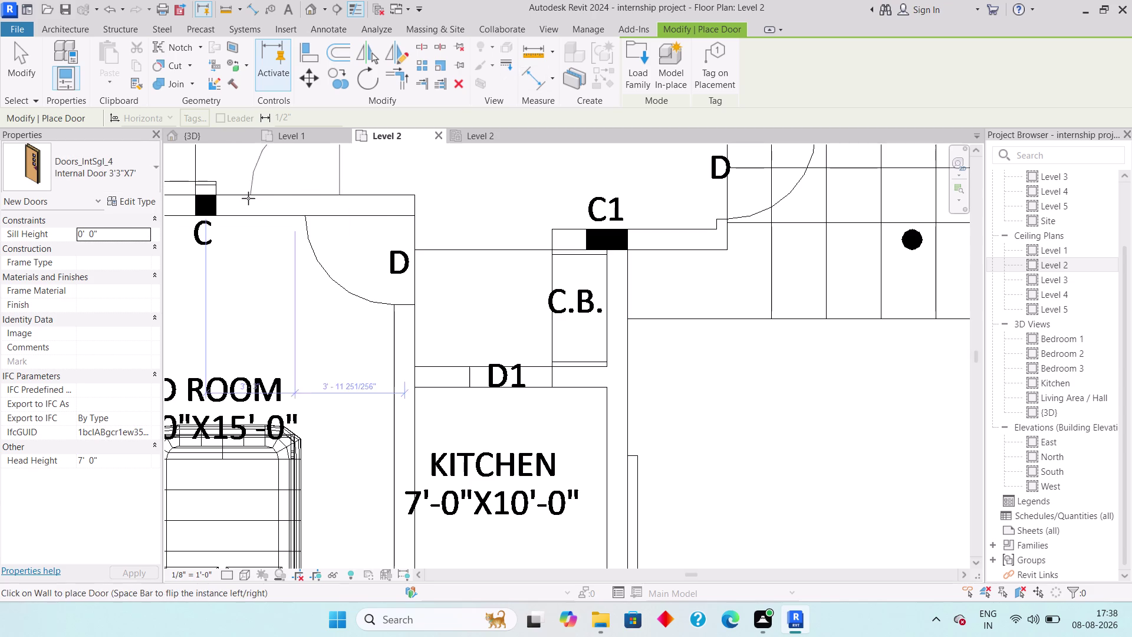
Select the Single-Flush 30" x 80" door type.
click(130, 177)
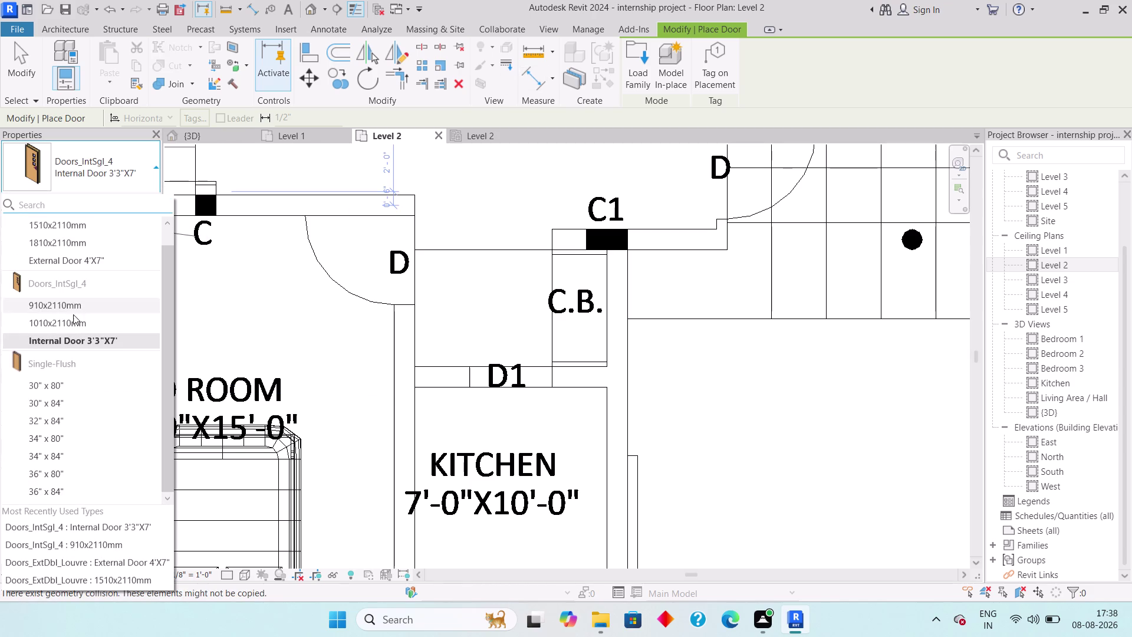
scroll(down, 3)
scroll(down, 3)
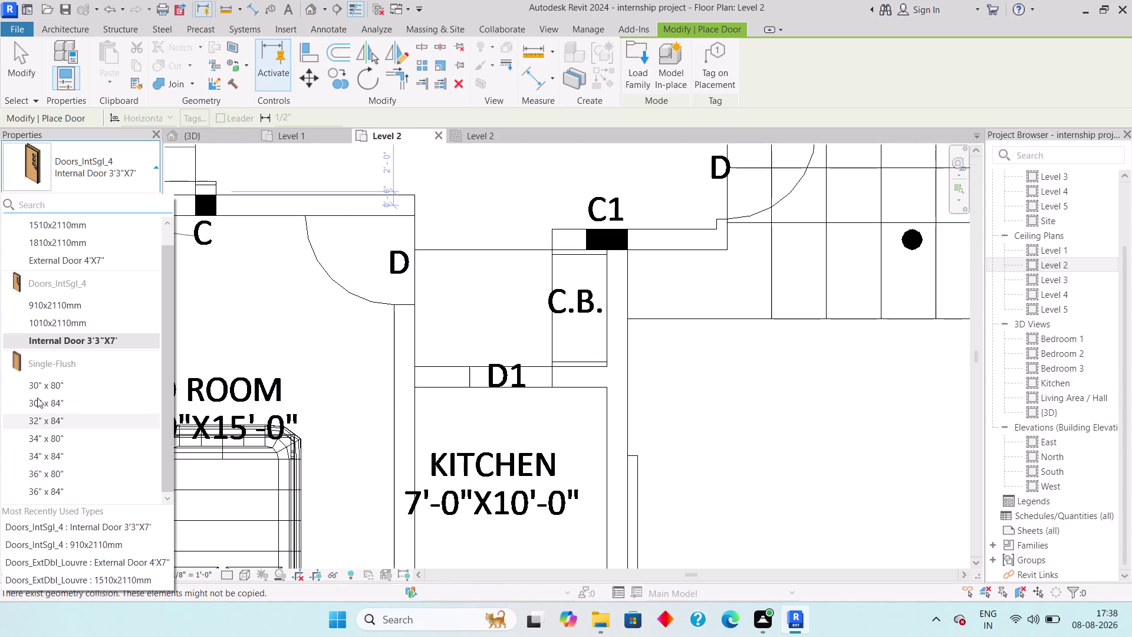
scroll(down, 3)
click(58, 380)
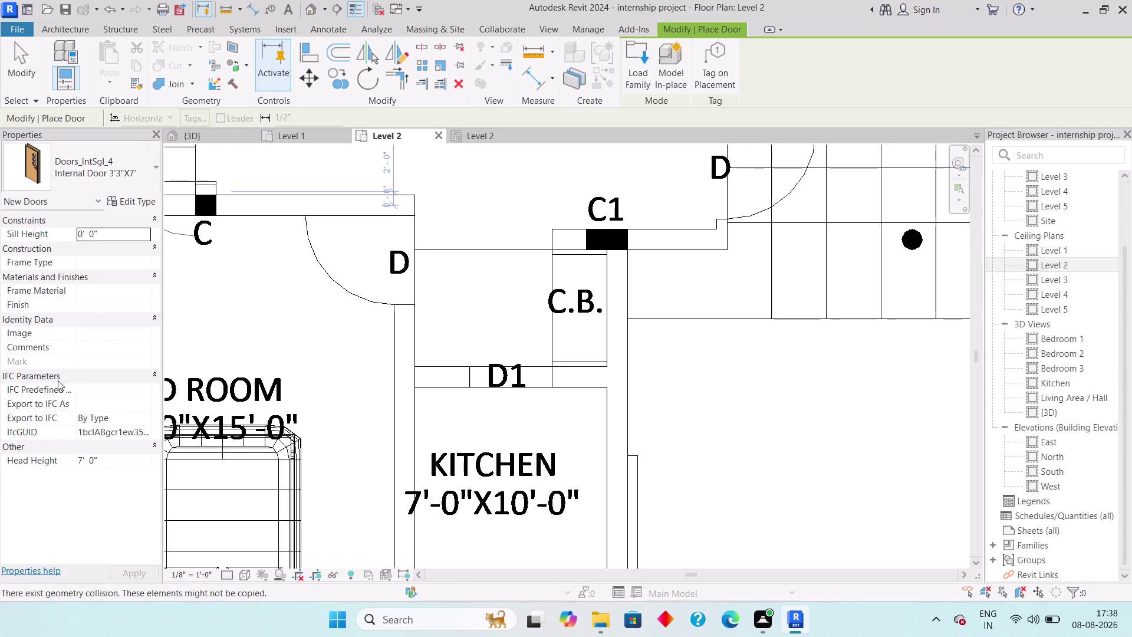
click(126, 207)
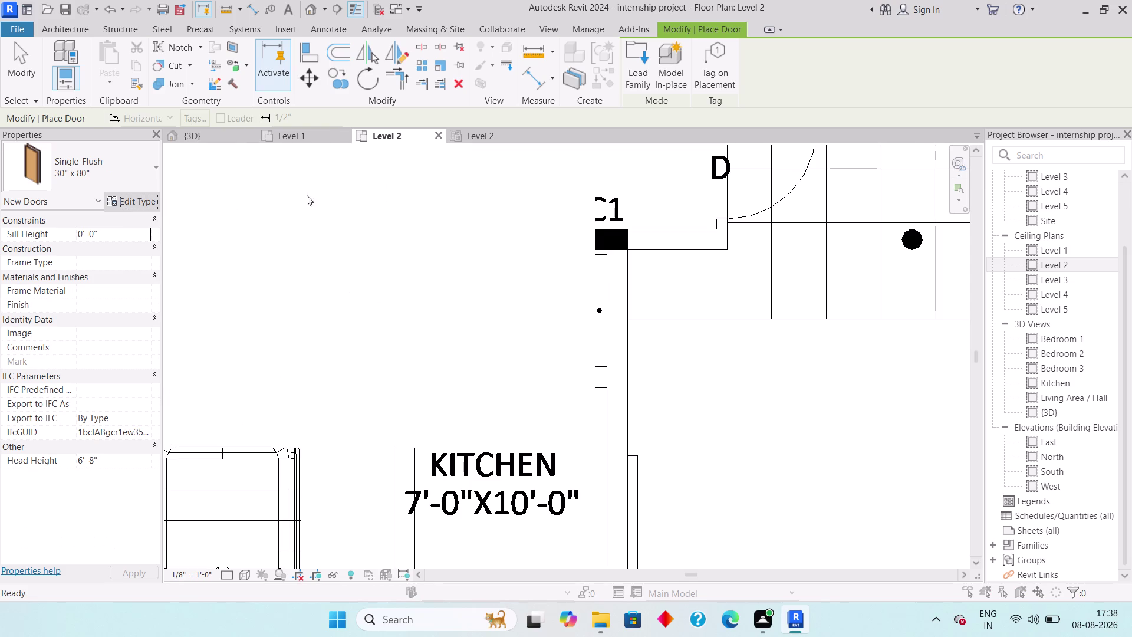
Duplicate the door type as a new type named 2'6".
click(959, 139)
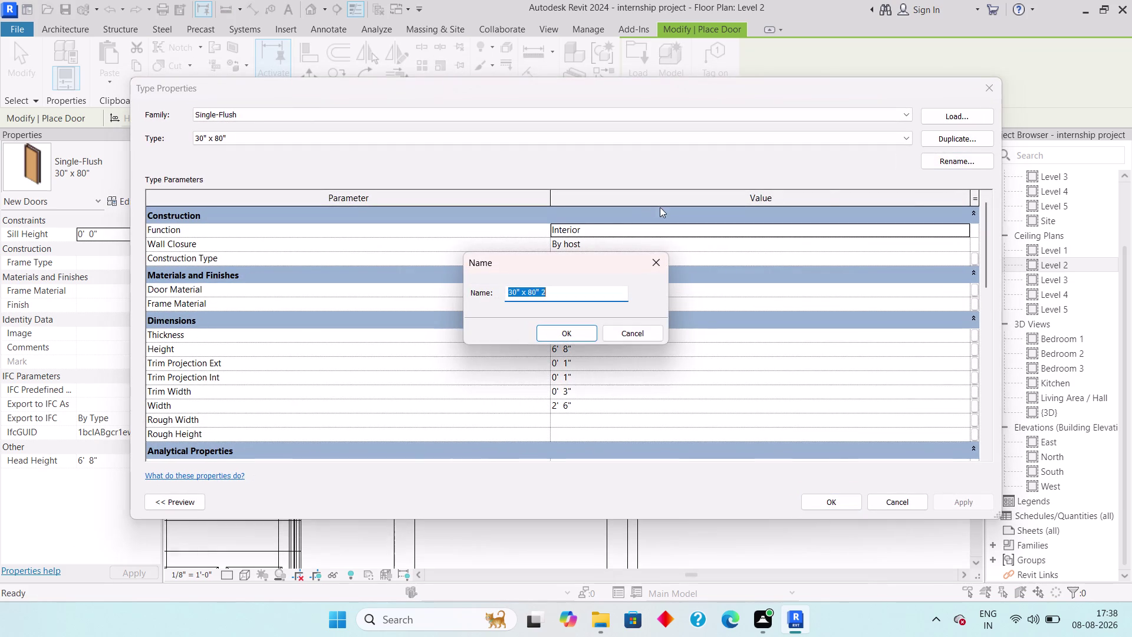
click(585, 291)
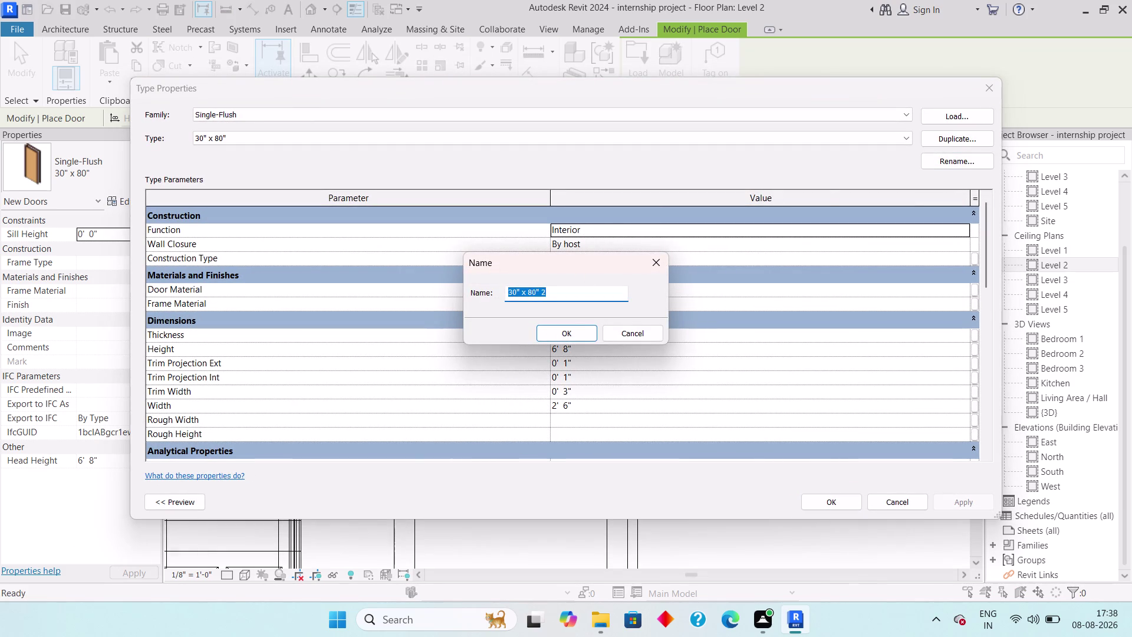
click(585, 292)
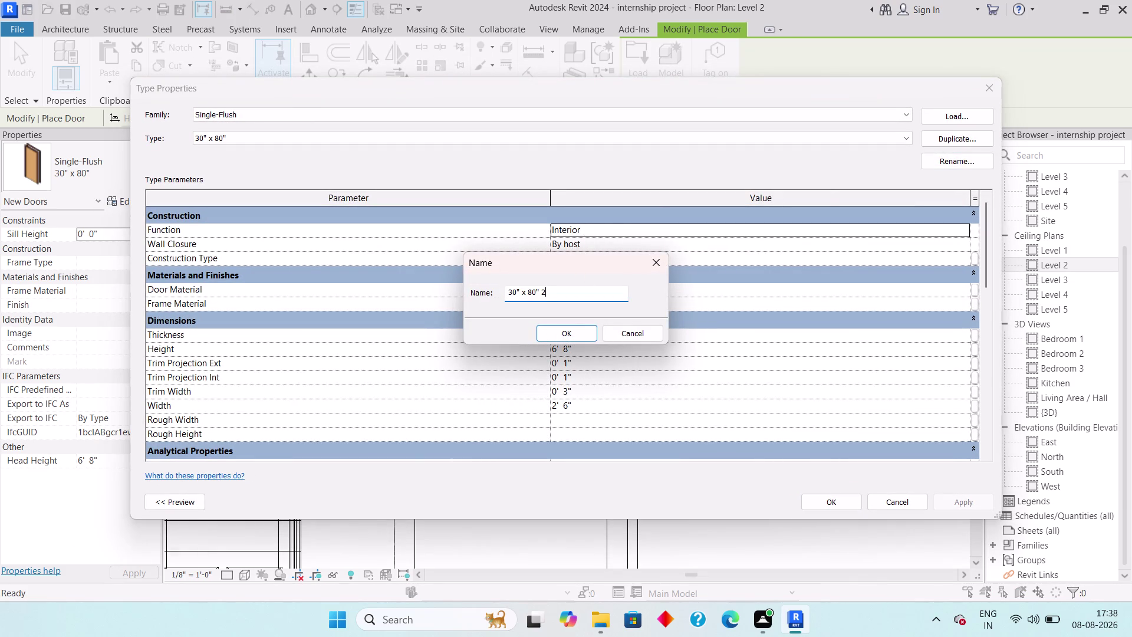
key(BackSpace)
key(BackSpace)
key(BackSpace)
key(2)
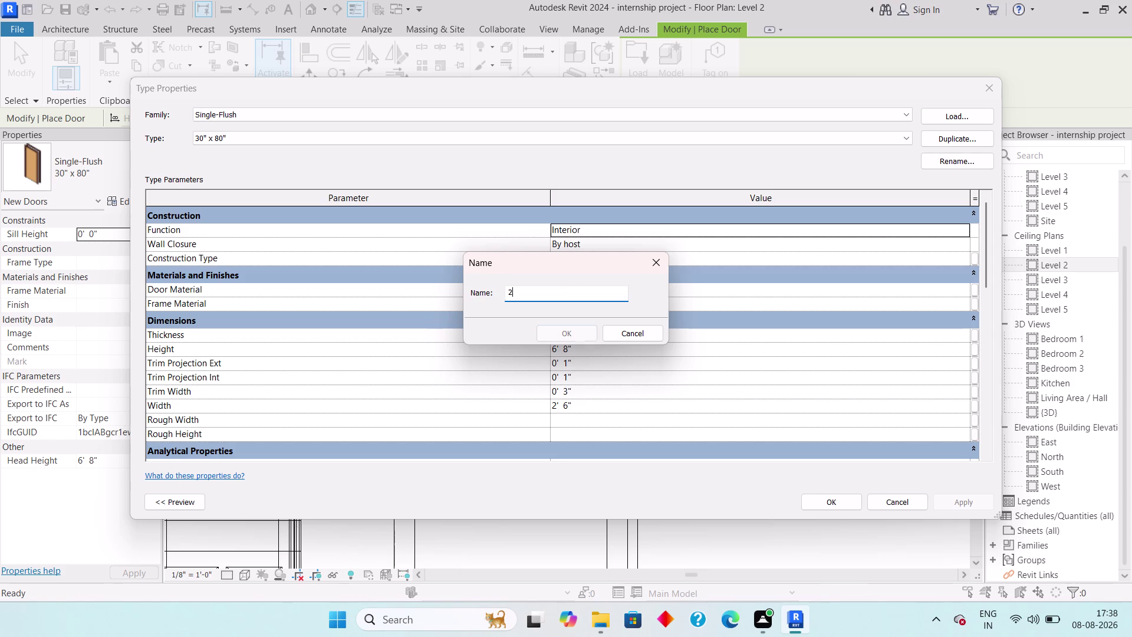
text('6)
text(")
key(Return)
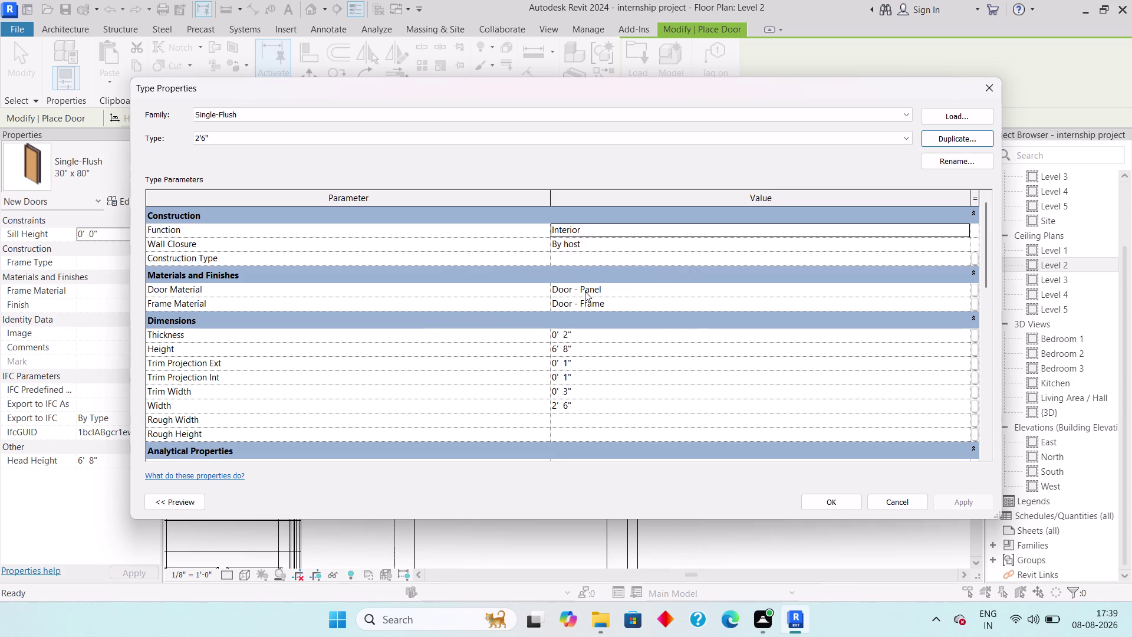
Set the new type's rough width to 2'6" and rough height to 7', then accept.
scroll(down, 3)
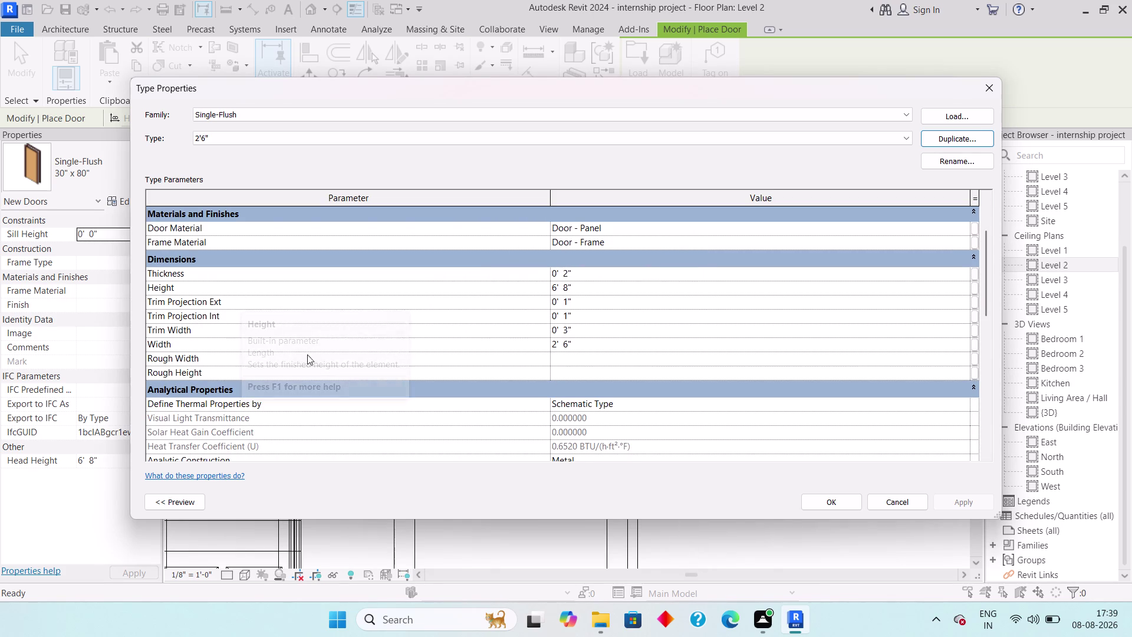
click(576, 357)
text(2')
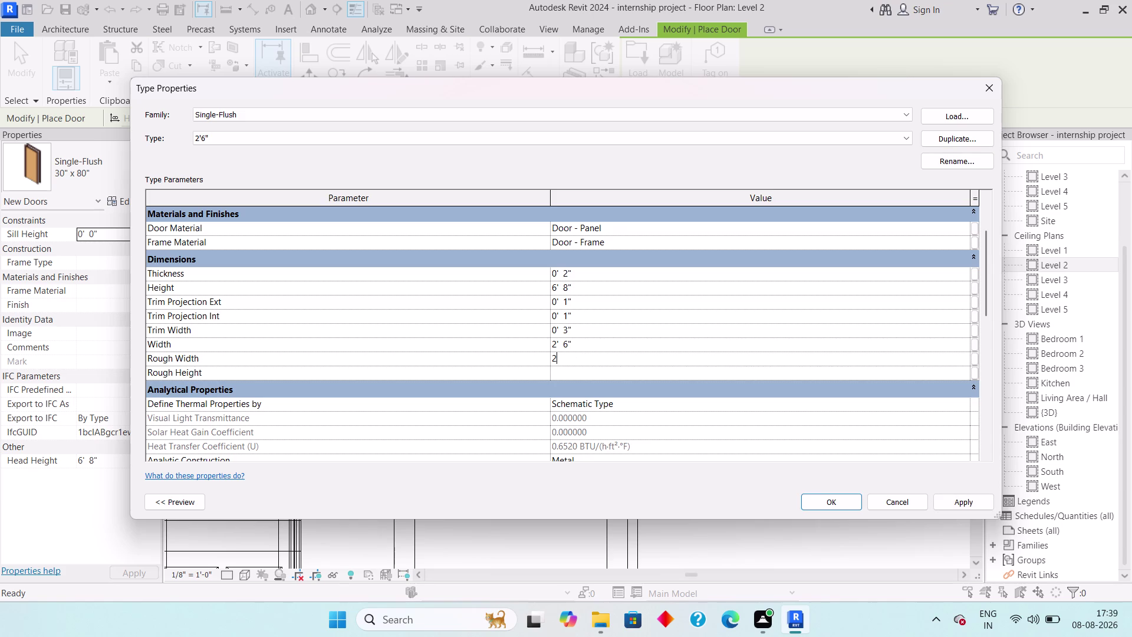
text(6")
key(Return)
click(577, 372)
text(7')
key(Return)
click(843, 506)
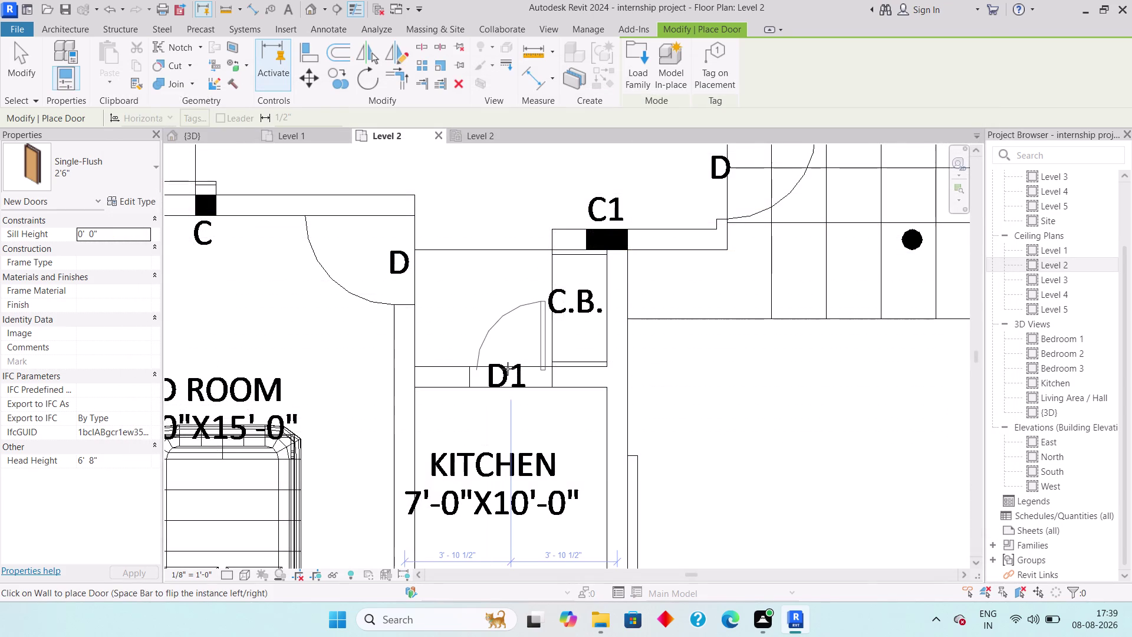
Place a 2'6" door in the kitchen wall at D1, swinging toward the kitchen.
key(space)
key(space)
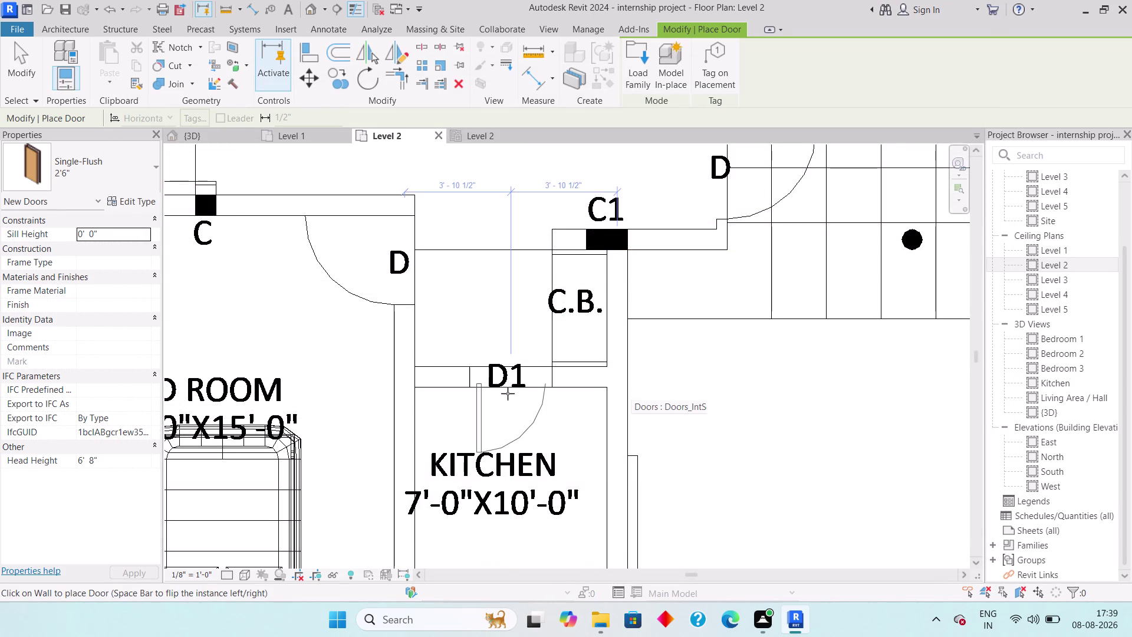
key(space)
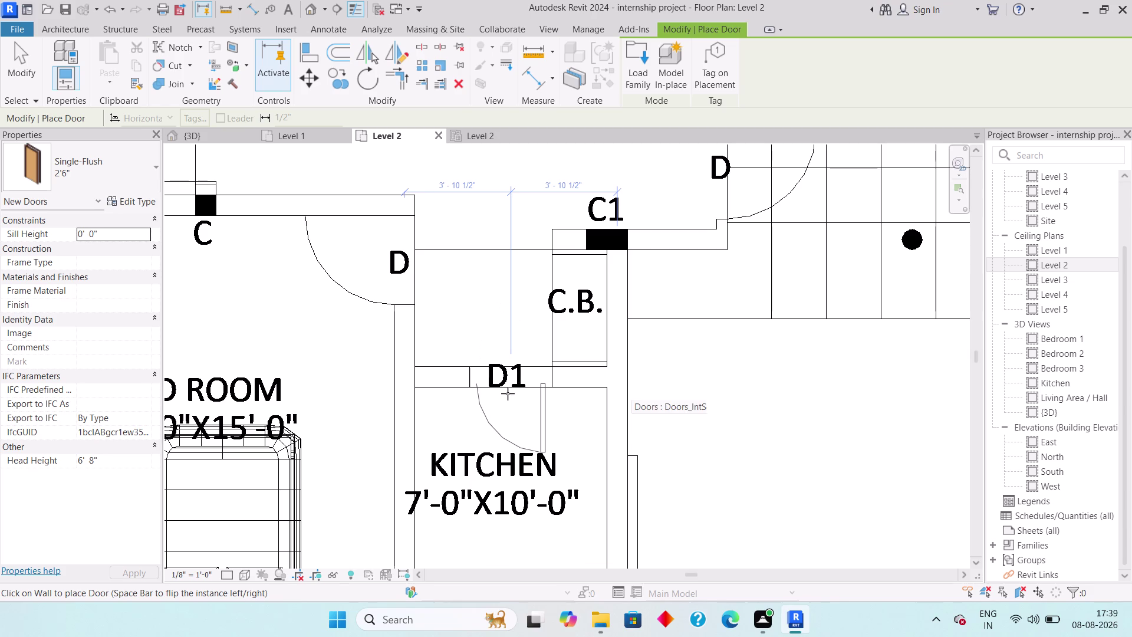
key(space)
click(508, 393)
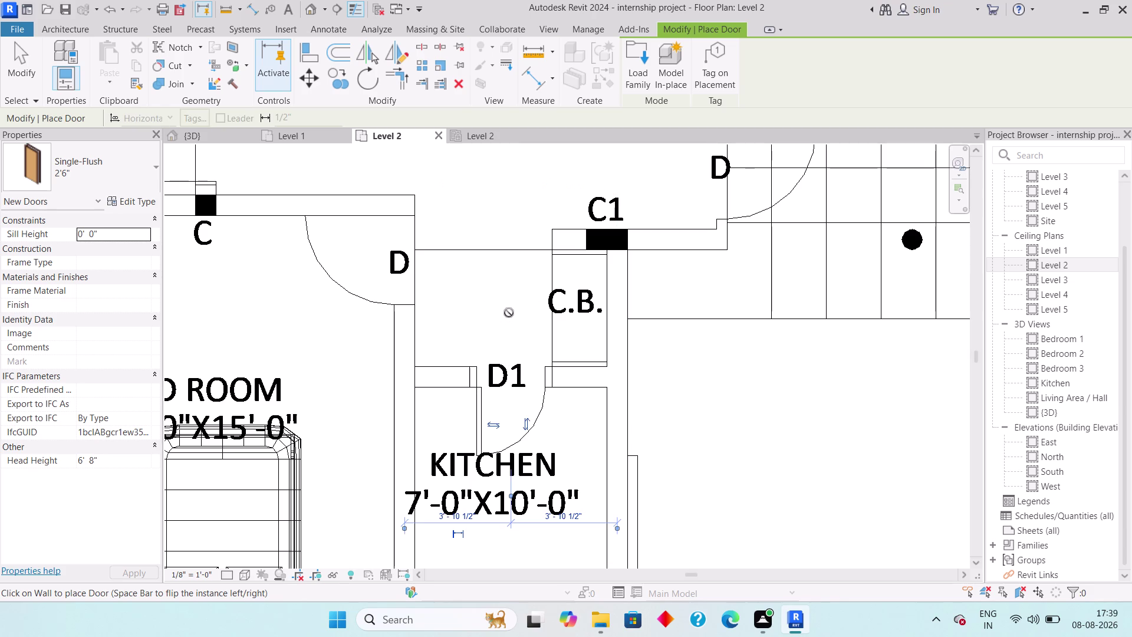
Place a 2'6" door in the toilet wall at D2, swinging into the toilet.
middle_drag(511, 287, 511, 499)
scroll(down, 3)
middle_drag(507, 313, 502, 486)
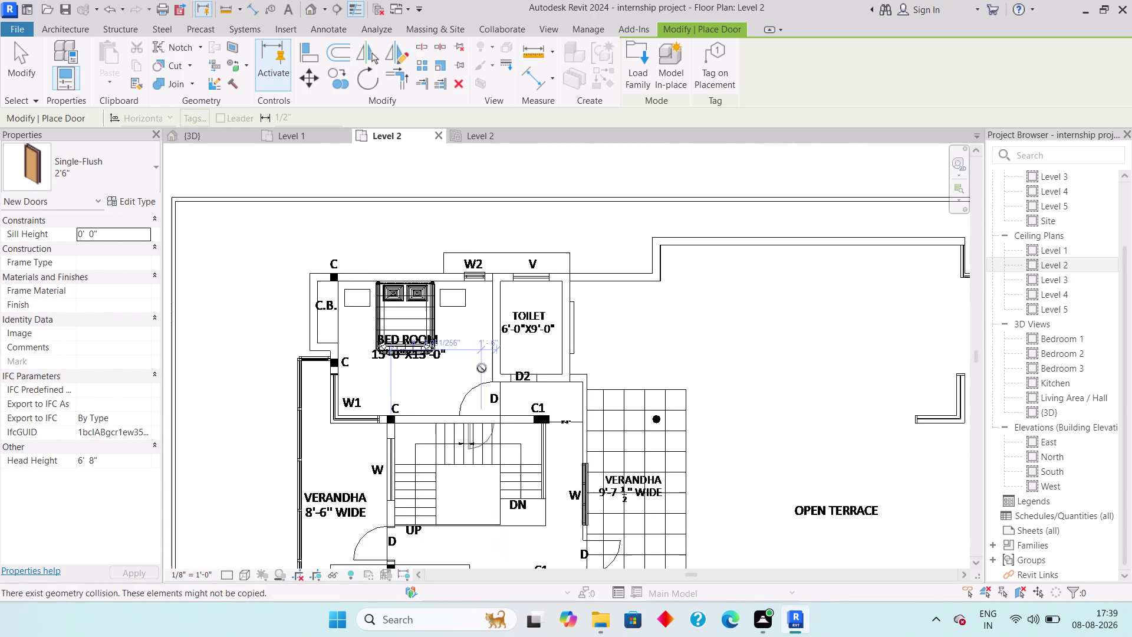
scroll(up, 3)
scroll(up, 3)
middle_drag(537, 328, 533, 431)
key(space)
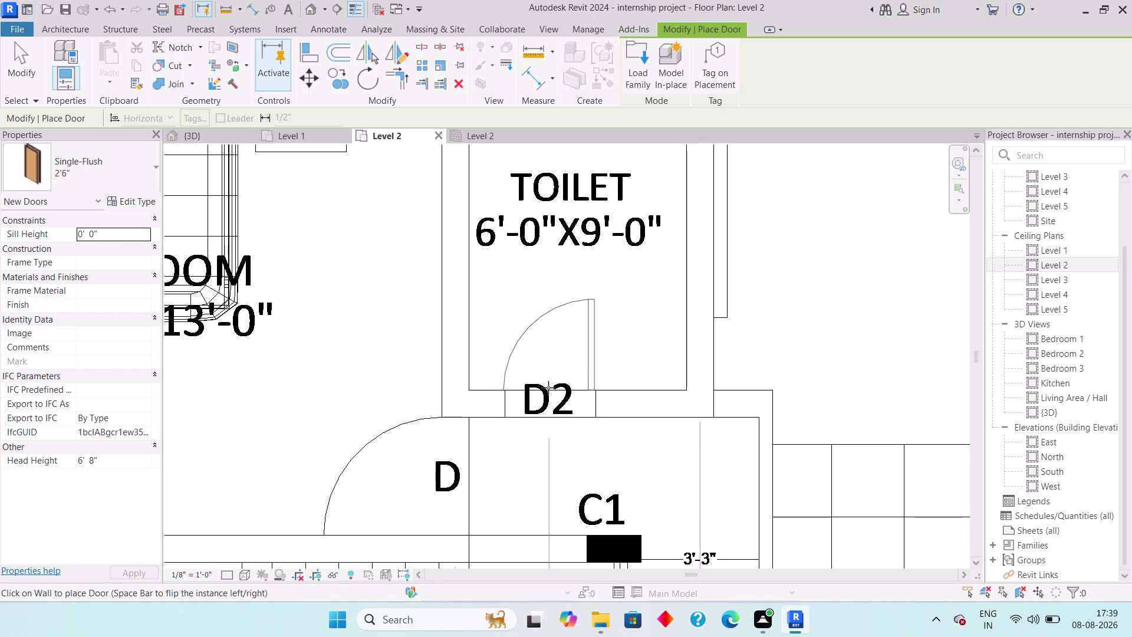
key(space)
key(space)
click(548, 387)
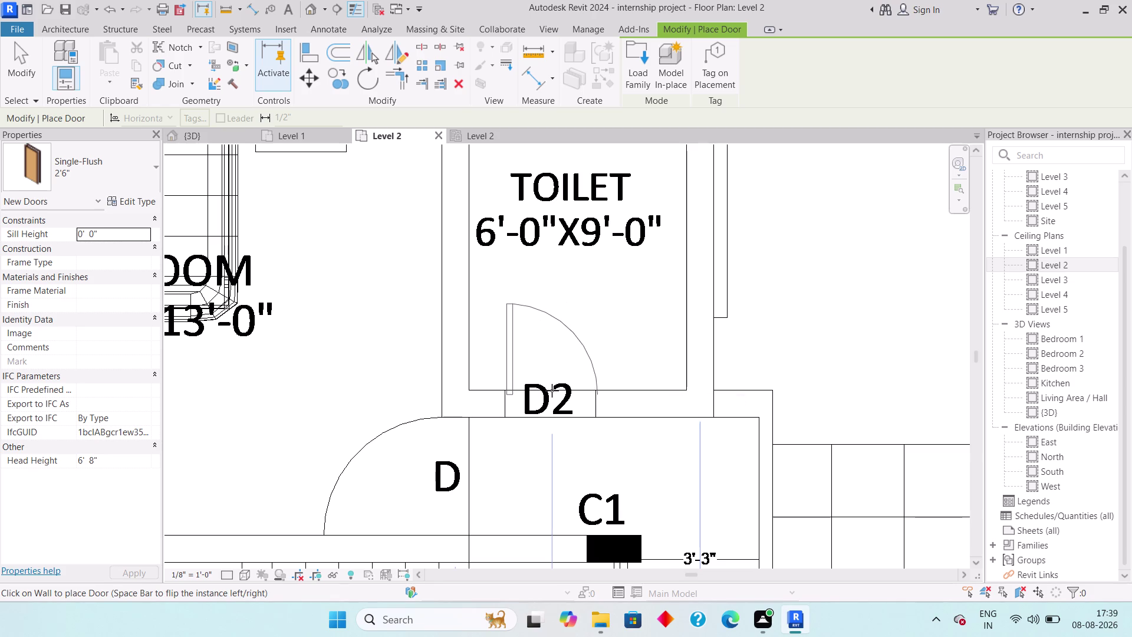
scroll(up, 3)
key(Escape)
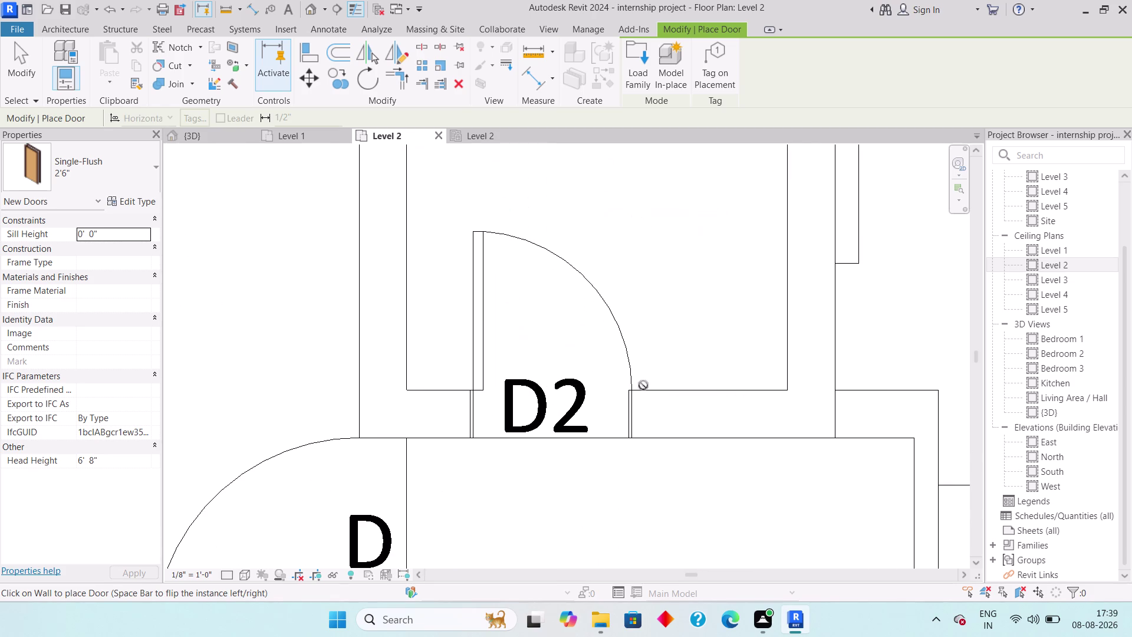
scroll(up, 3)
key(Escape)
Select the D2 toilet door and nudge it left.
click(618, 381)
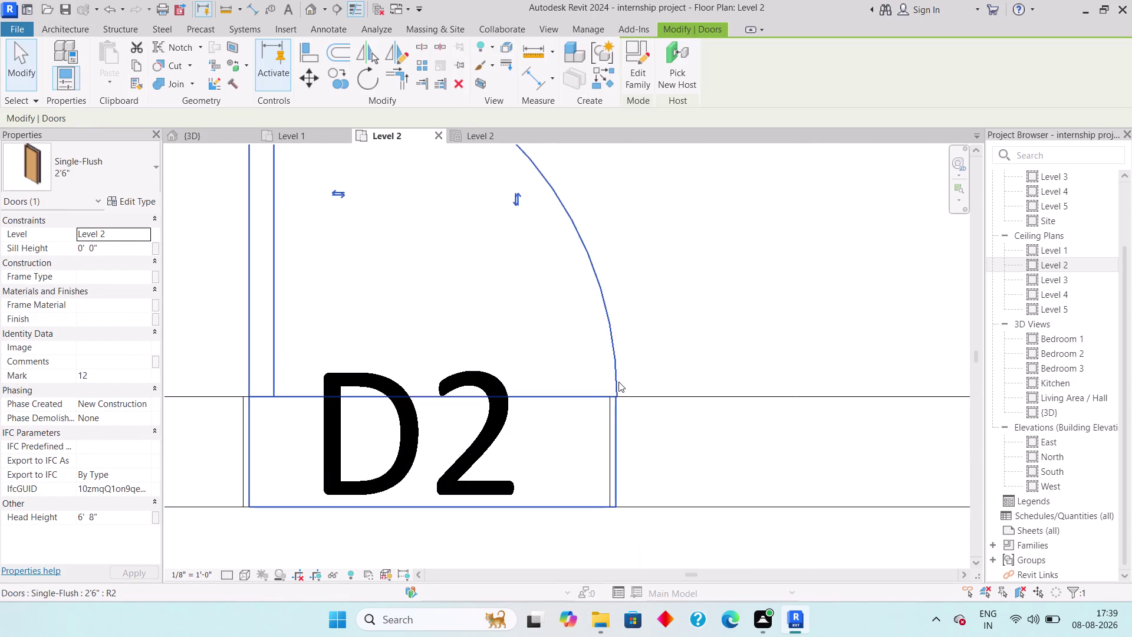
key(Left)
key(Left)
scroll(down, 3)
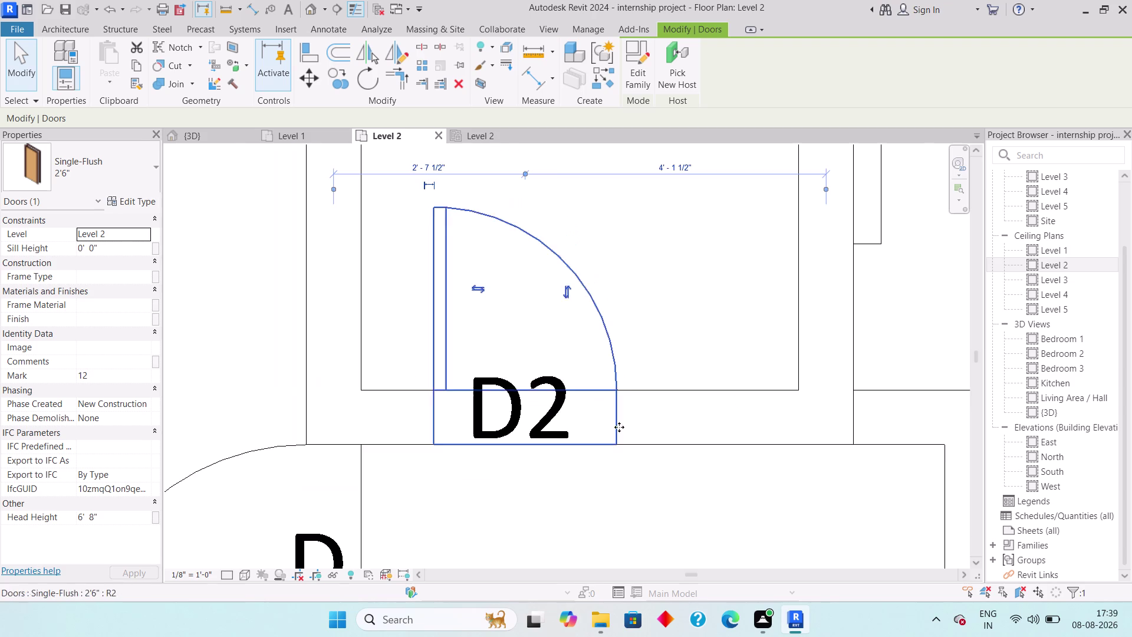
scroll(down, 3)
Select the D1 kitchen door and nudge it into position in its opening.
middle_drag(608, 498, 581, 305)
scroll(down, 3)
middle_drag(568, 443, 558, 212)
scroll(down, 3)
middle_drag(584, 375, 579, 310)
scroll(up, 3)
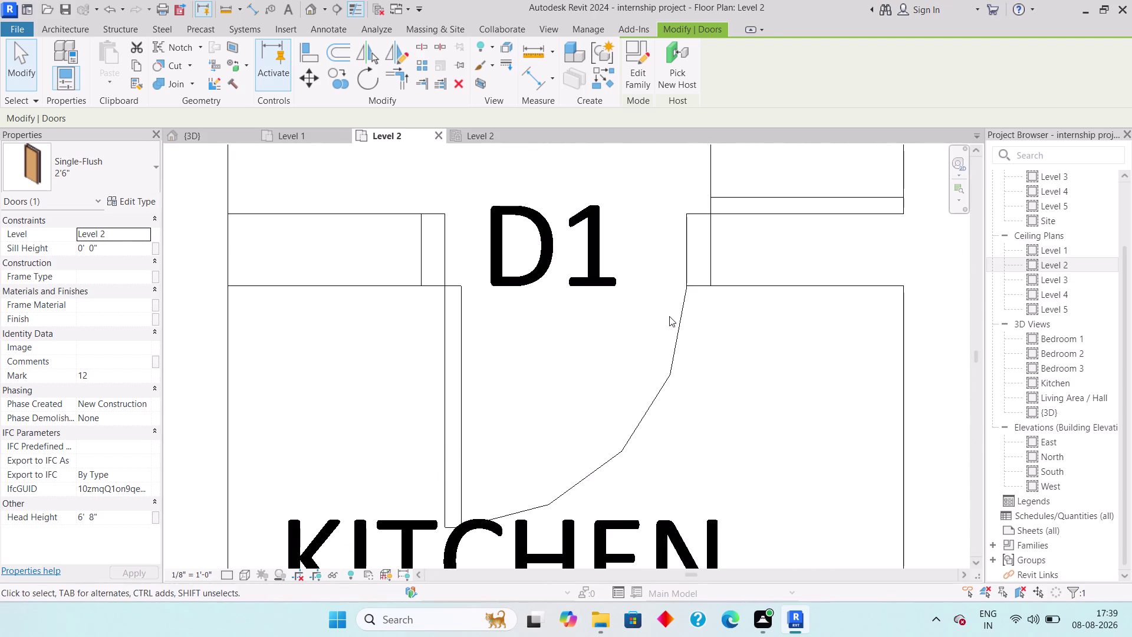
click(687, 312)
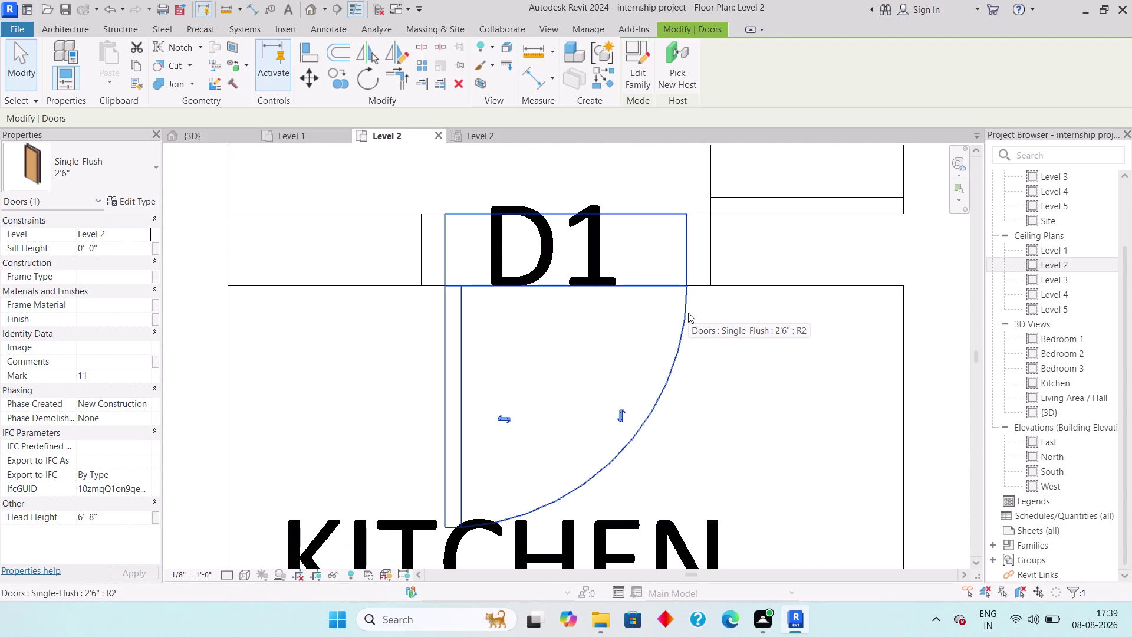
key(Left)
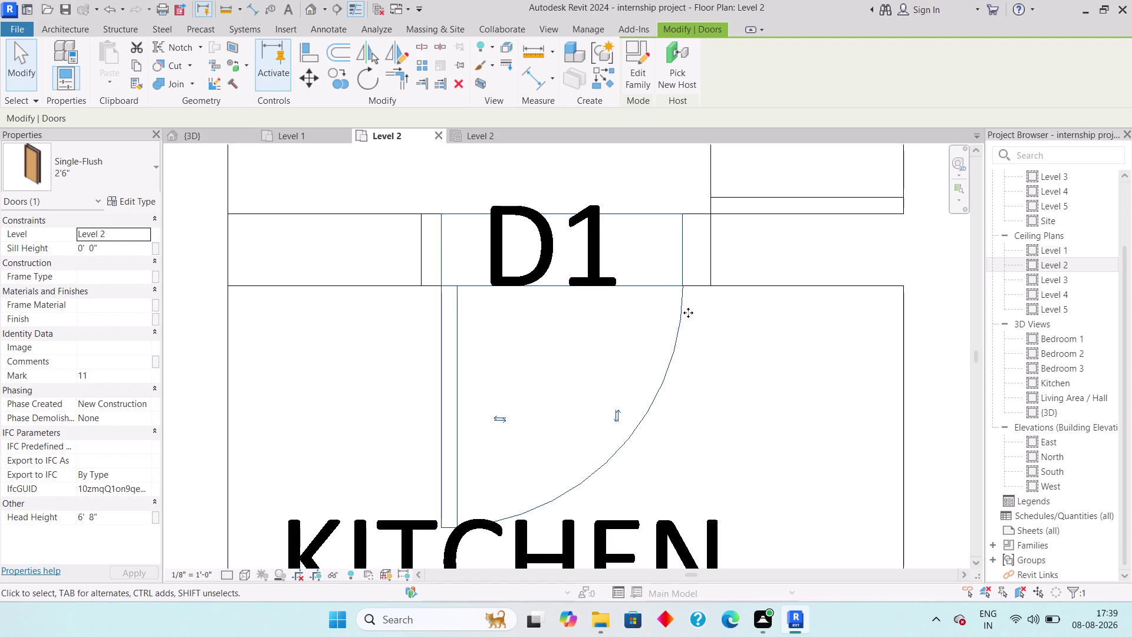
key(Left)
key(Left)
key(Right)
key(Right)
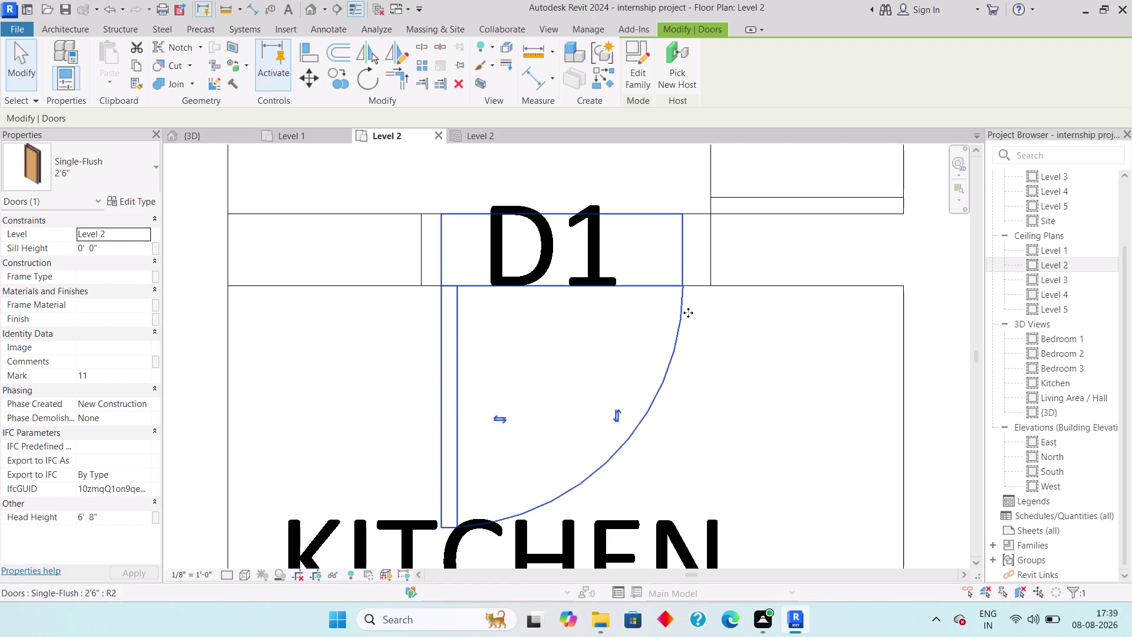
key(Right)
key(Escape)
scroll(down, 3)
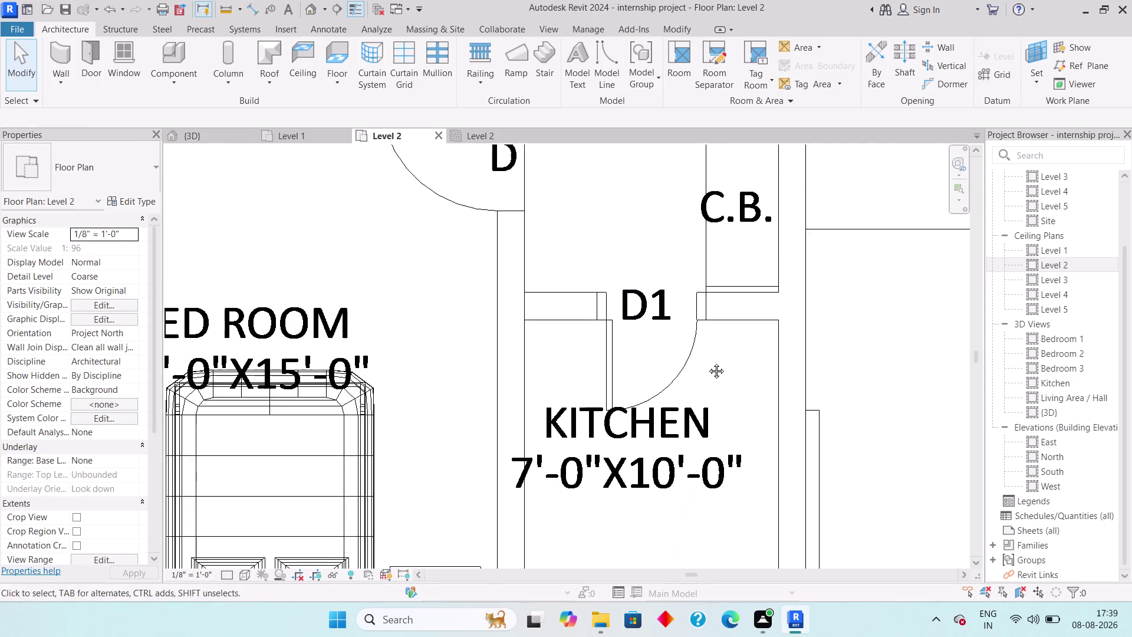
middle_drag(709, 364, 660, 318)
scroll(down, 3)
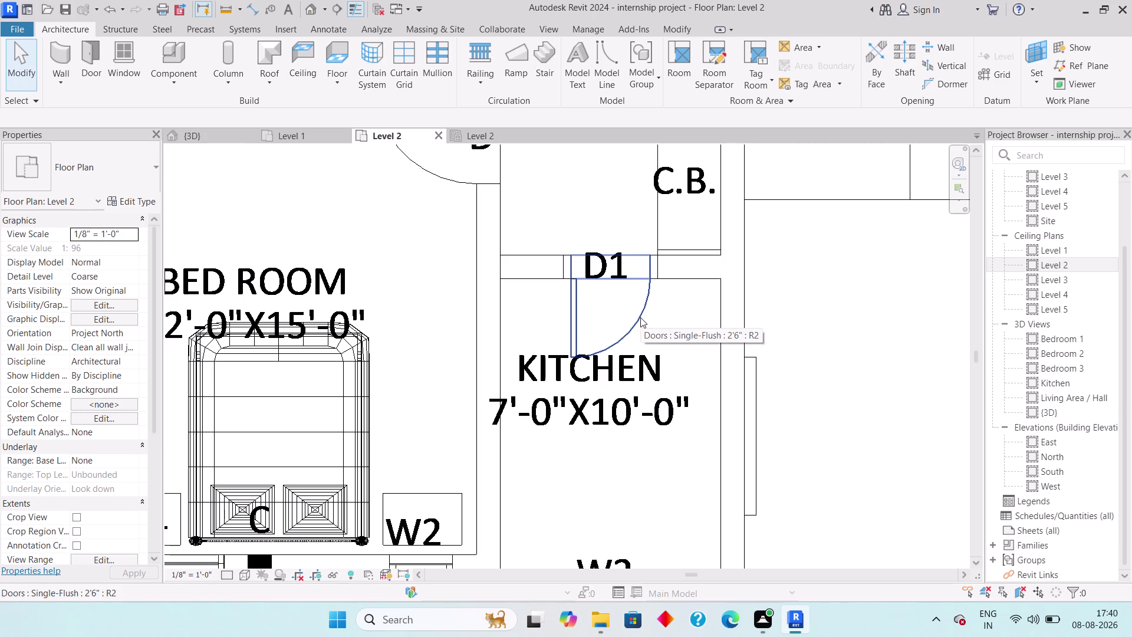
scroll(down, 3)
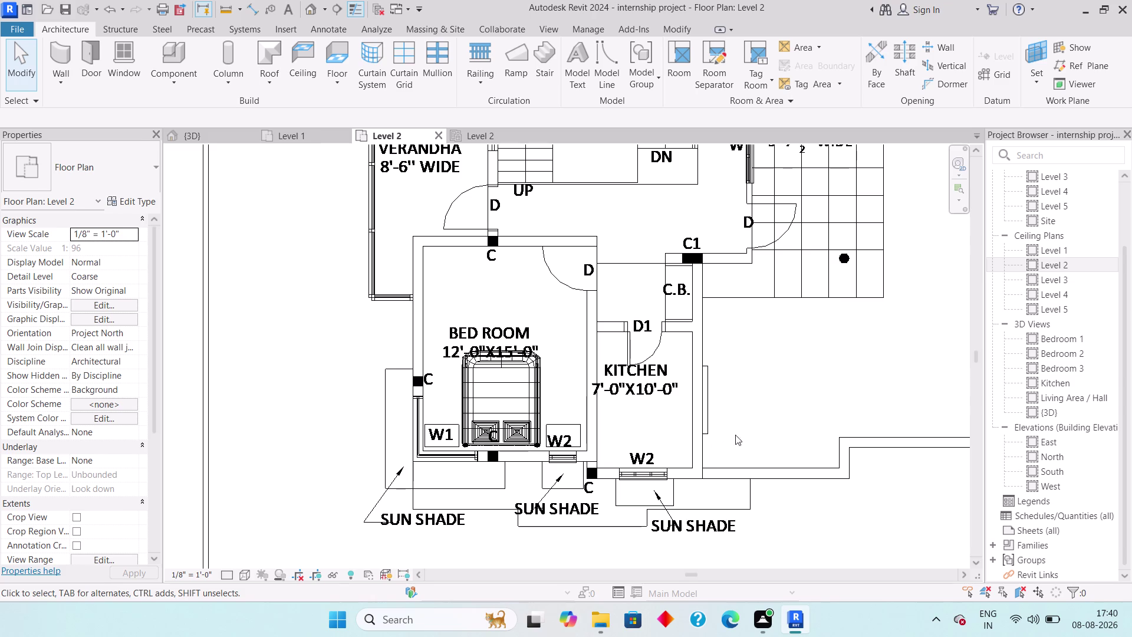
scroll(down, 3)
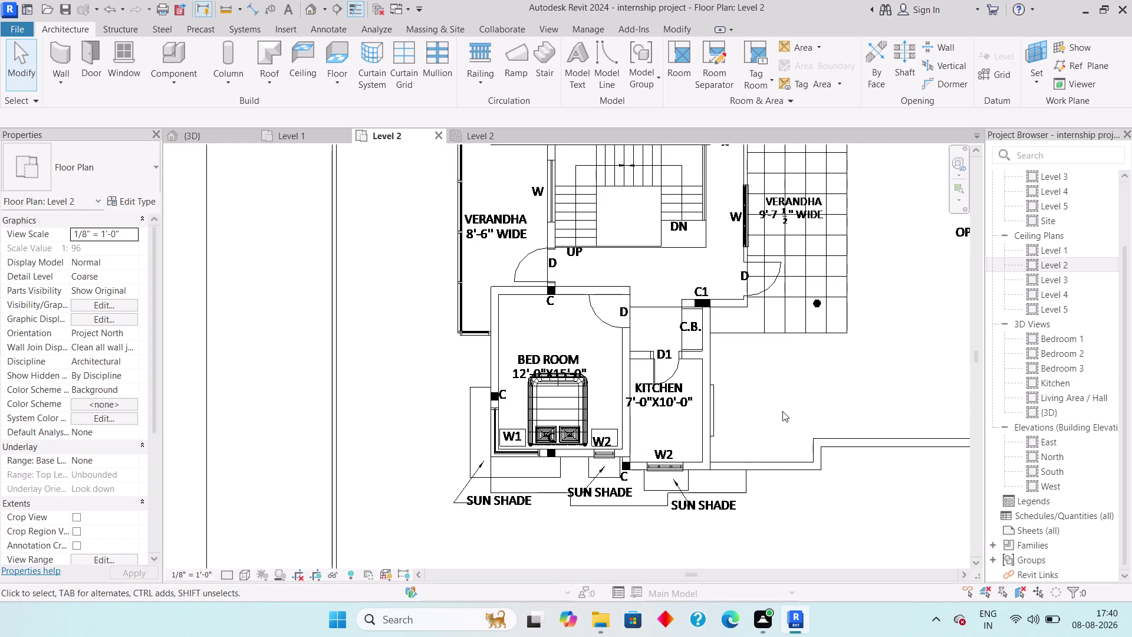
key(Escape)
scroll(down, 3)
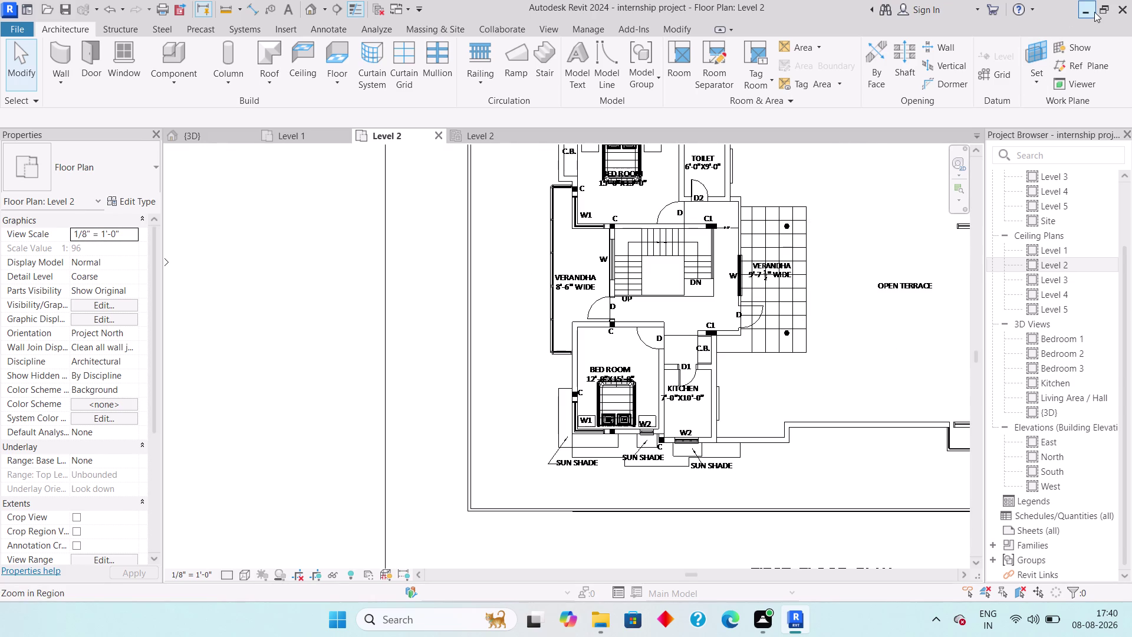